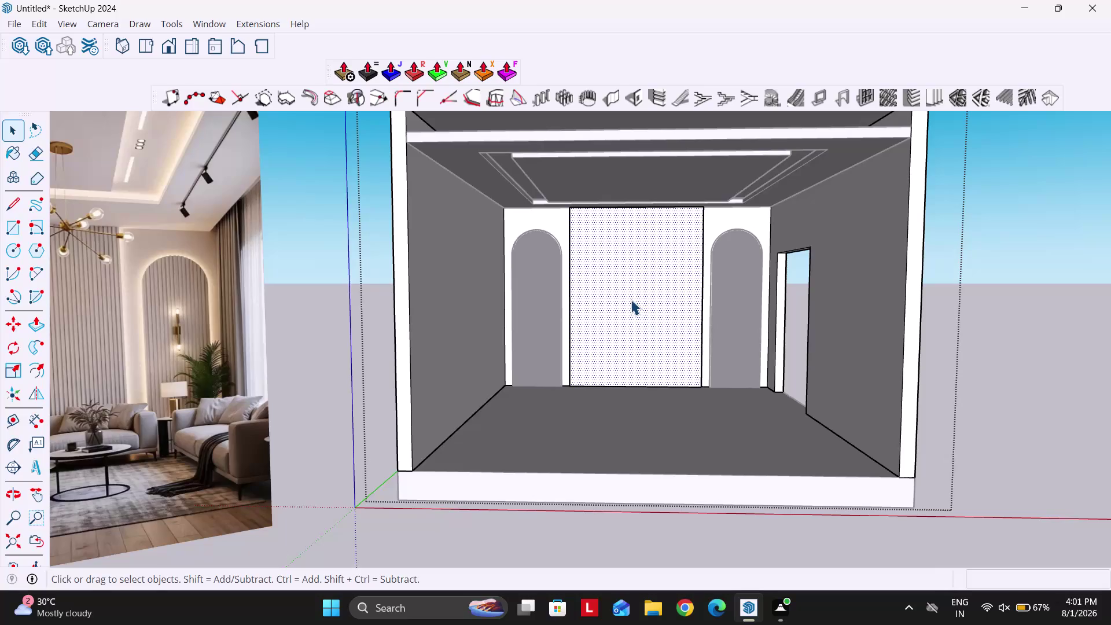
Generate 1001bit vertical louvres 0.5" deep and 0.5" thick on the back wall face.
click(928, 104)
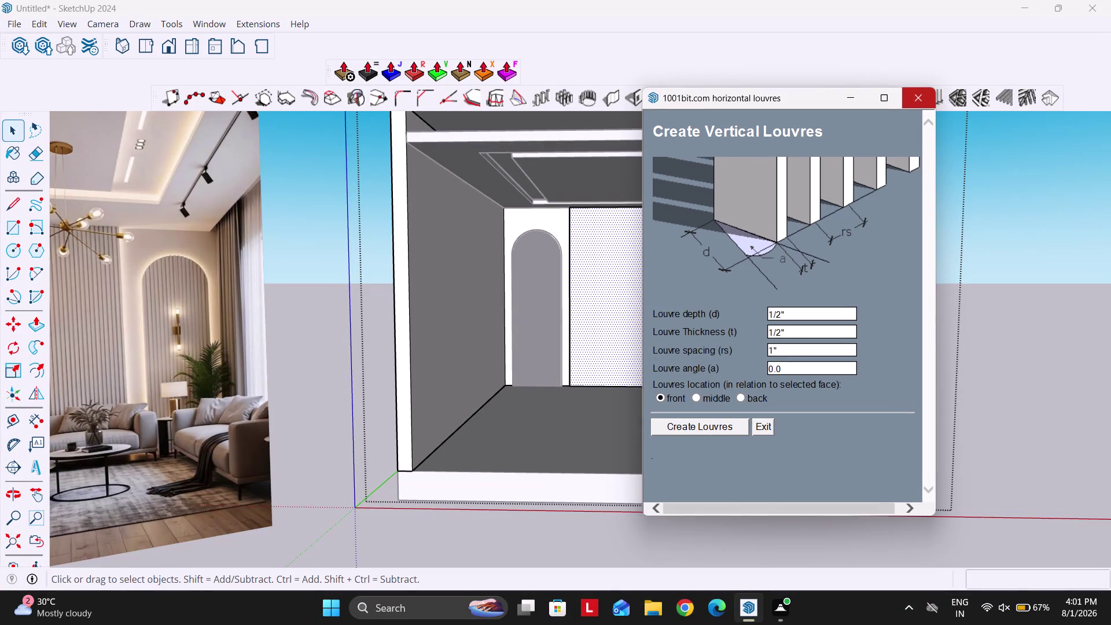
click(802, 314)
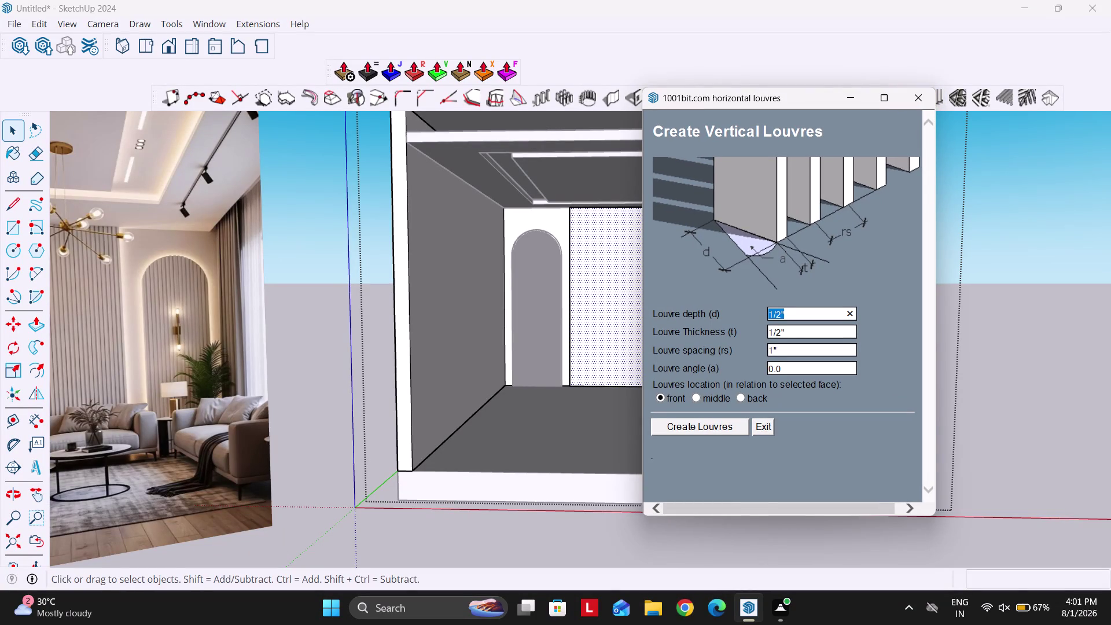
text(0)
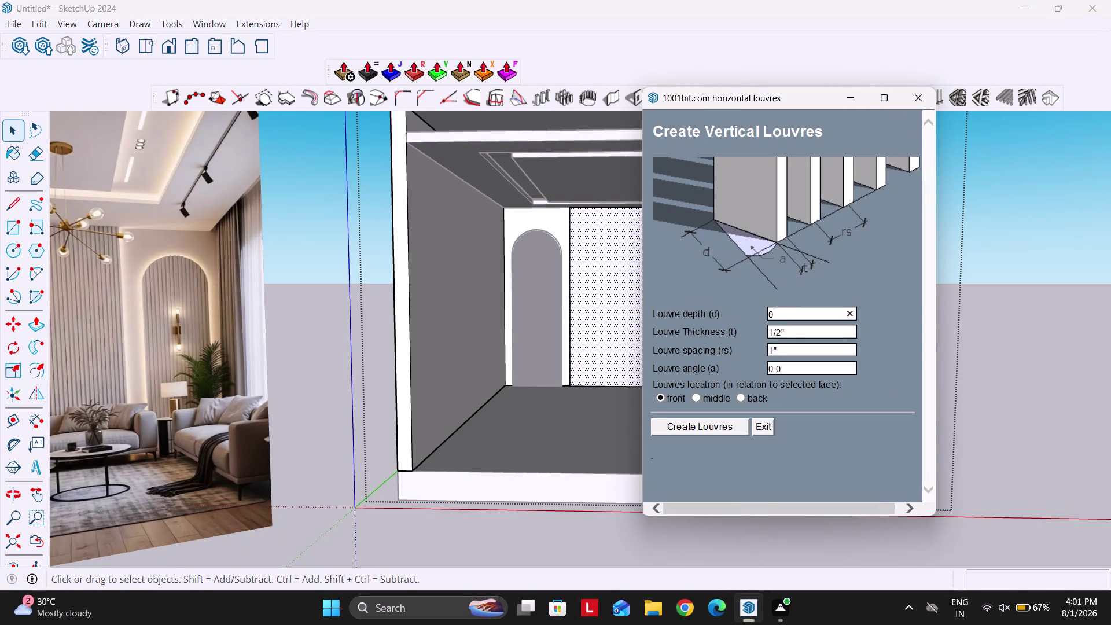
text(.5")
click(800, 324)
click(804, 331)
text(0.5")
key(Return)
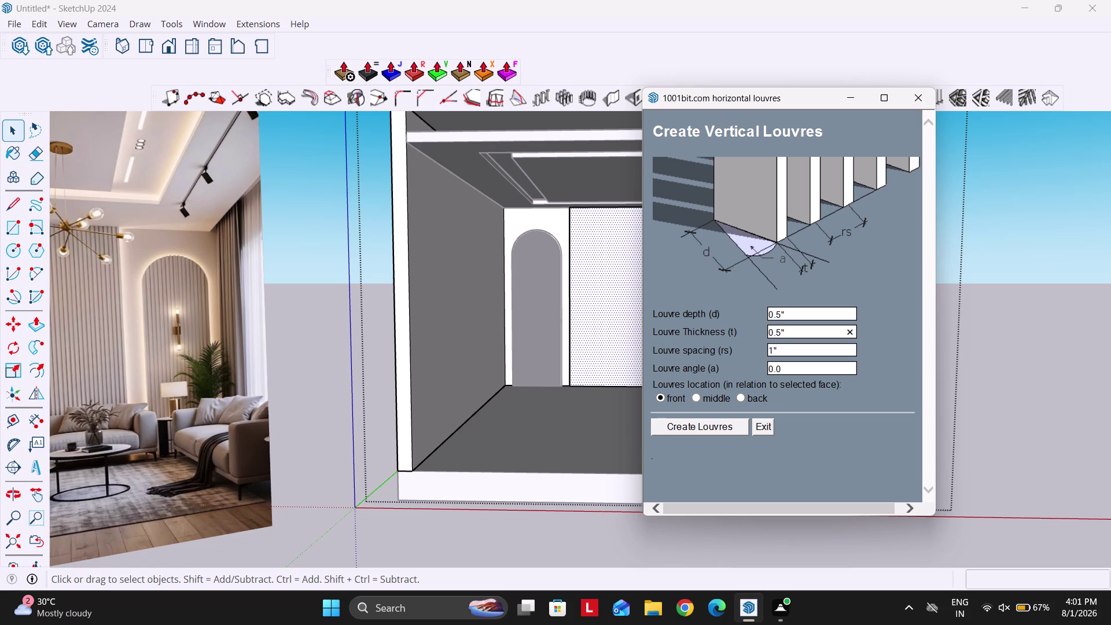
click(803, 348)
drag(653, 354, 789, 354)
click(792, 355)
click(710, 427)
scroll(up, 3)
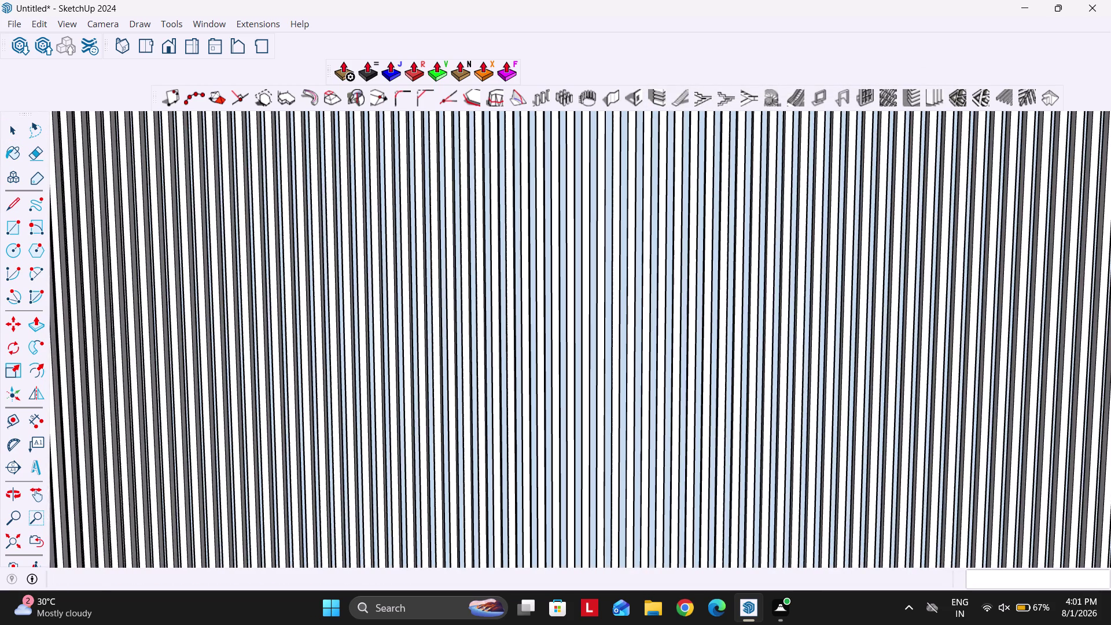
Undo the last change and select the neighbouring wall face.
key(ctrl+z)
click(552, 402)
scroll(down, 3)
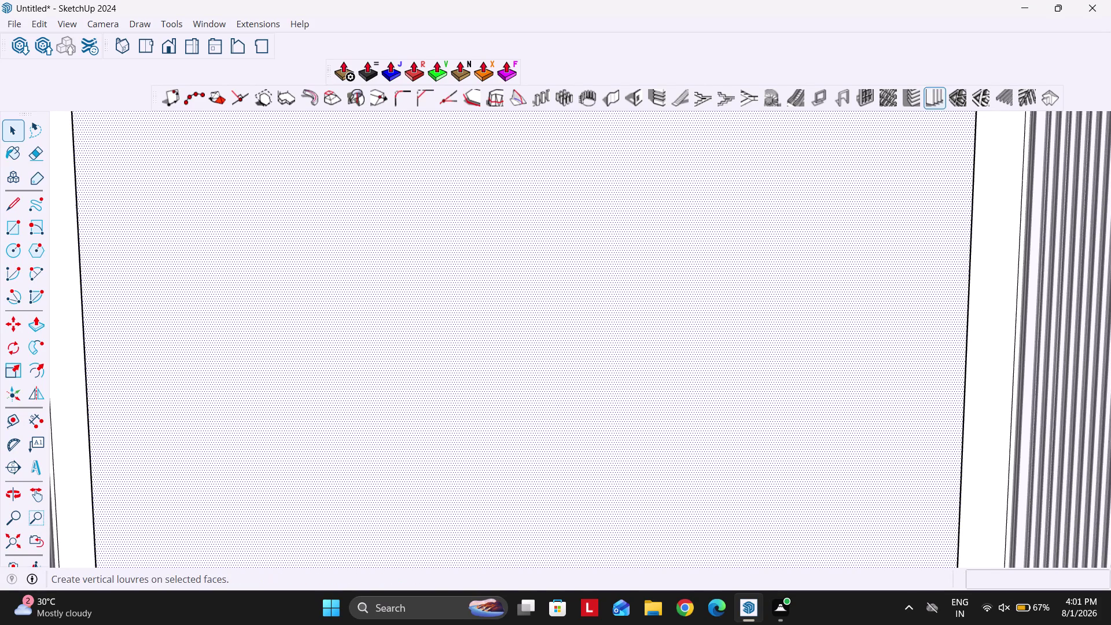
Create vertical louvres 0.5" deep and 1" thick on that face.
click(941, 101)
click(803, 315)
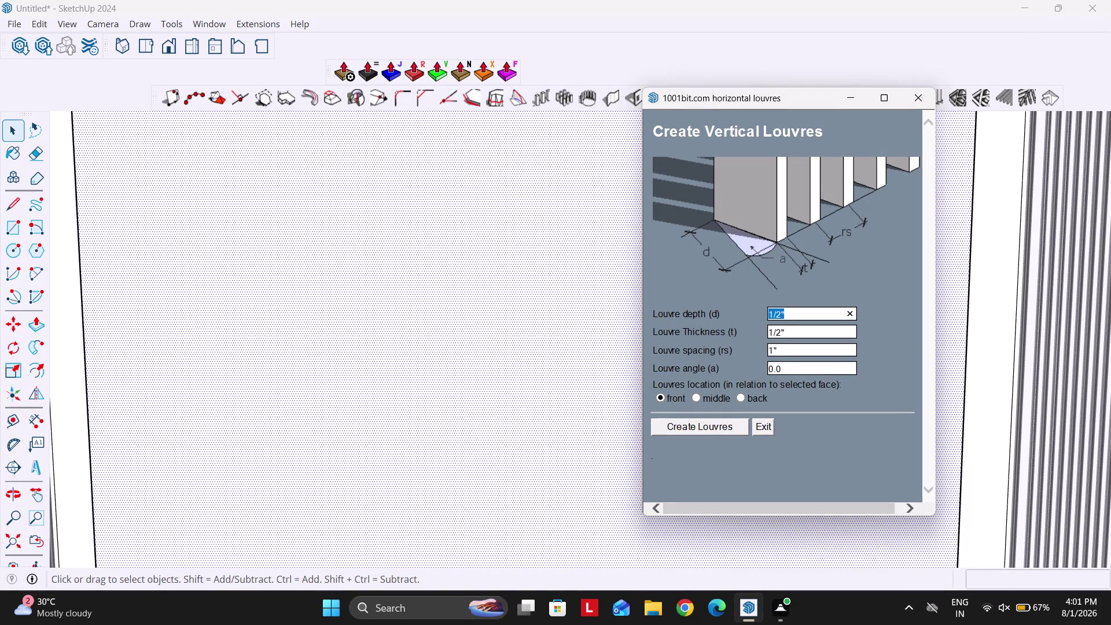
text(1")
click(799, 334)
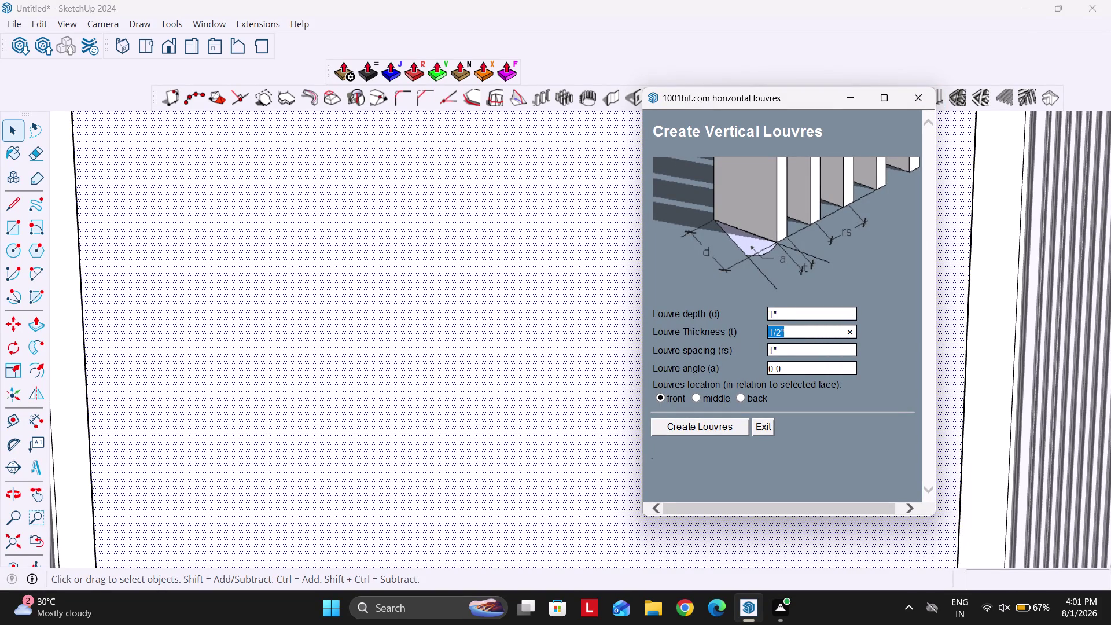
text(0.5")
click(791, 317)
text(0)
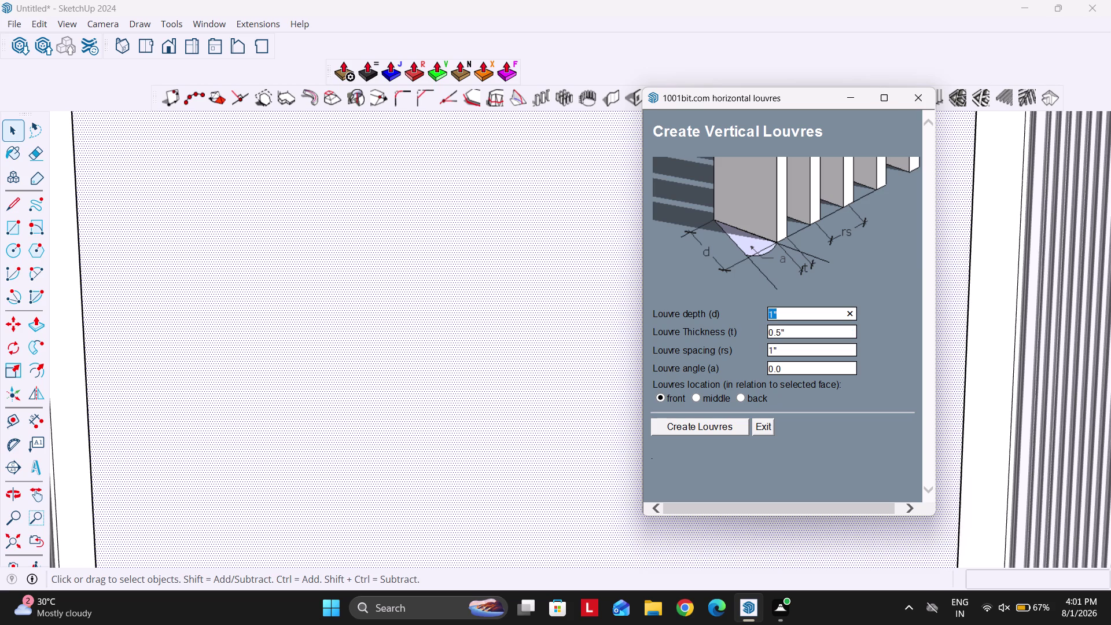
text(.)
text(5")
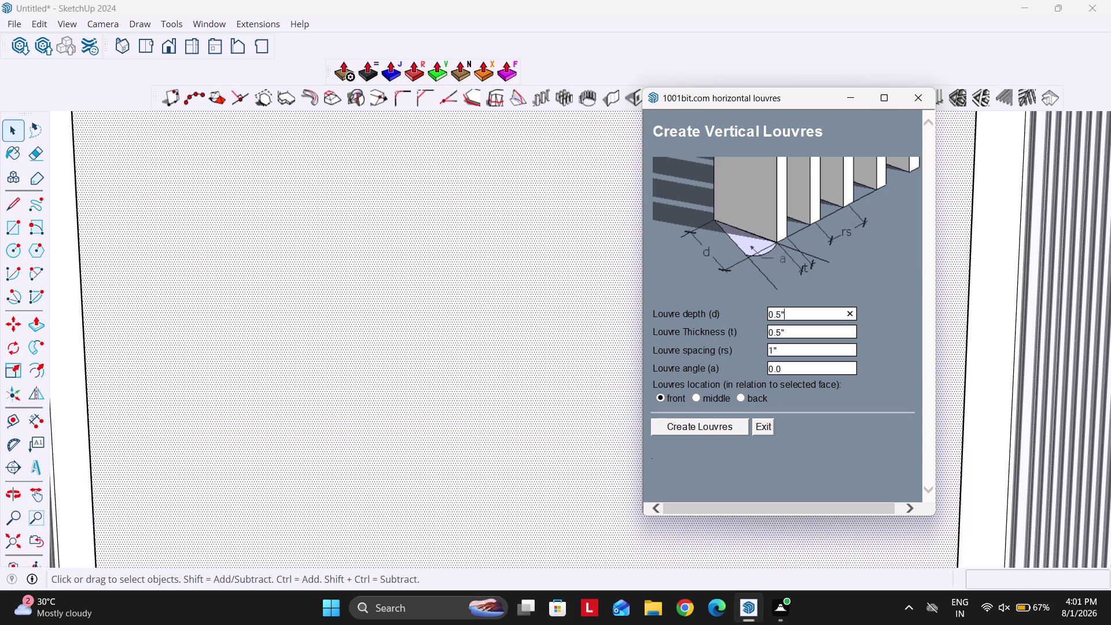
click(797, 326)
text(1")
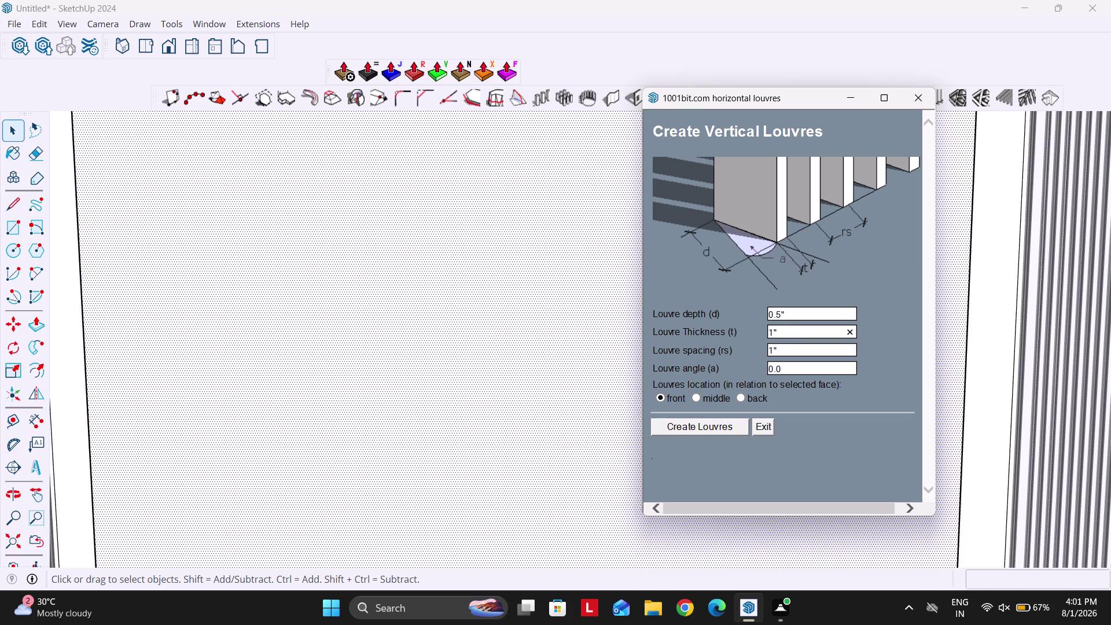
click(796, 348)
text(1.5")
click(695, 429)
scroll(down, 3)
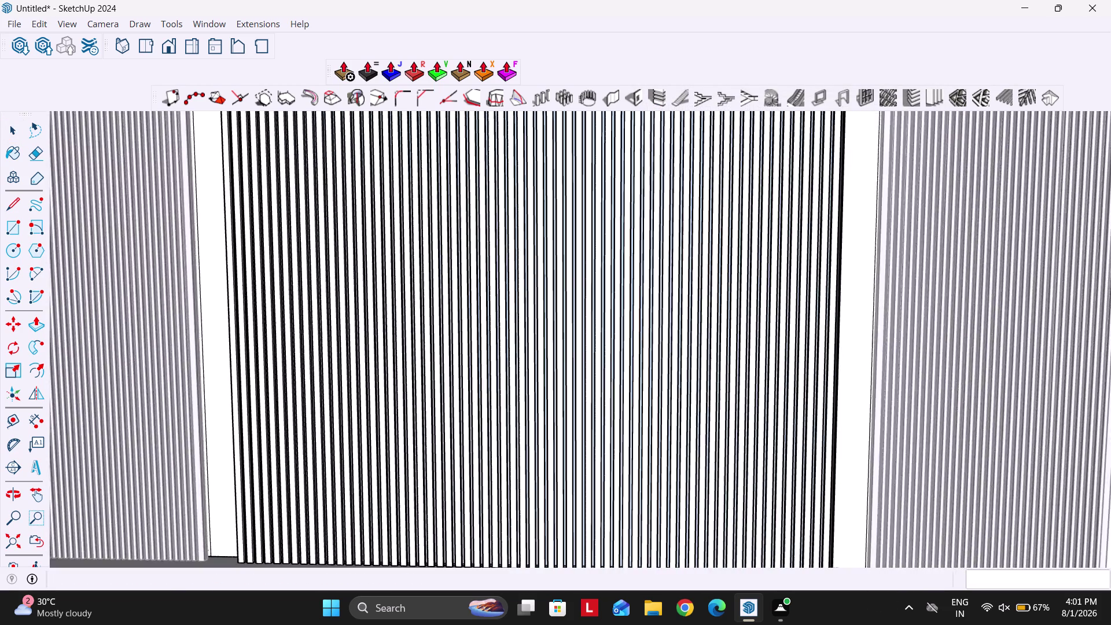
scroll(down, 3)
scroll(up, 3)
click(482, 464)
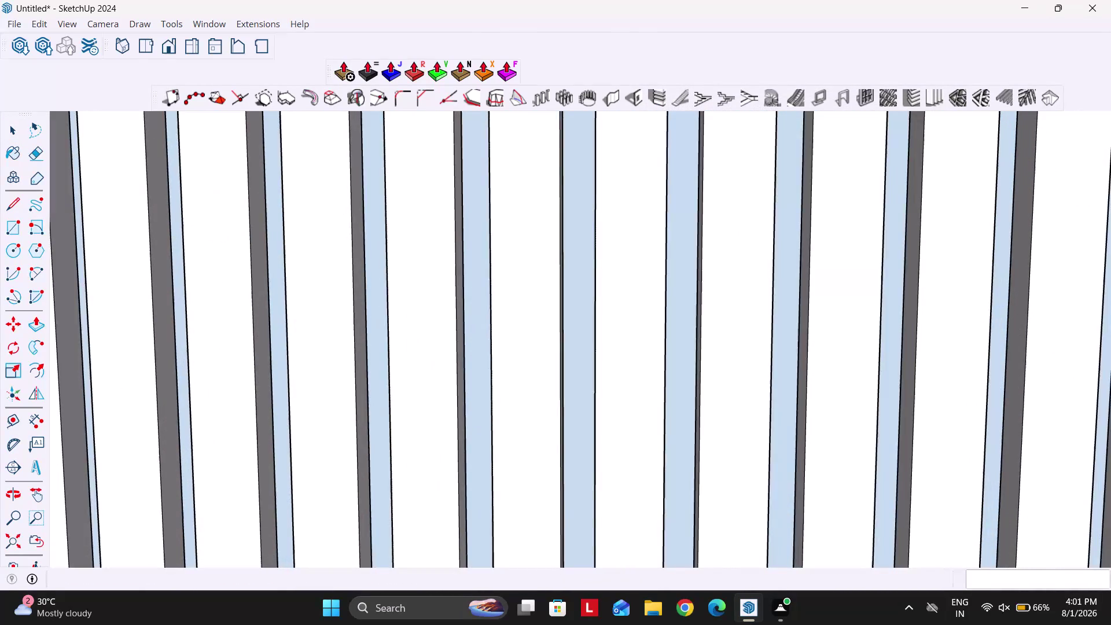
right_click(482, 464)
click(530, 160)
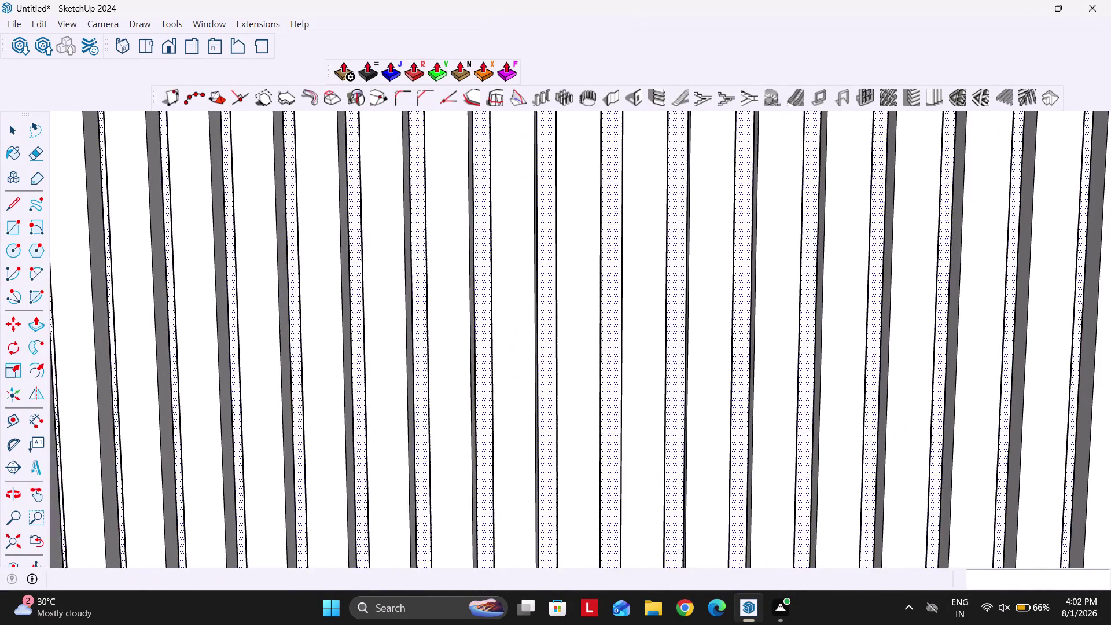
key(Escape)
key(Escape)
scroll(down, 3)
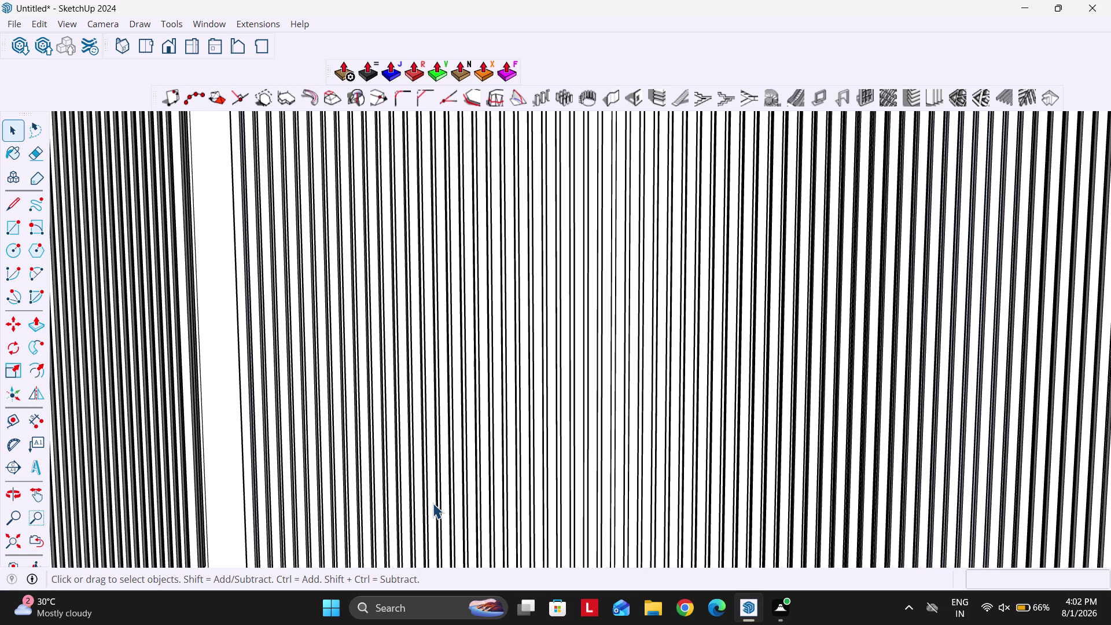
scroll(down, 3)
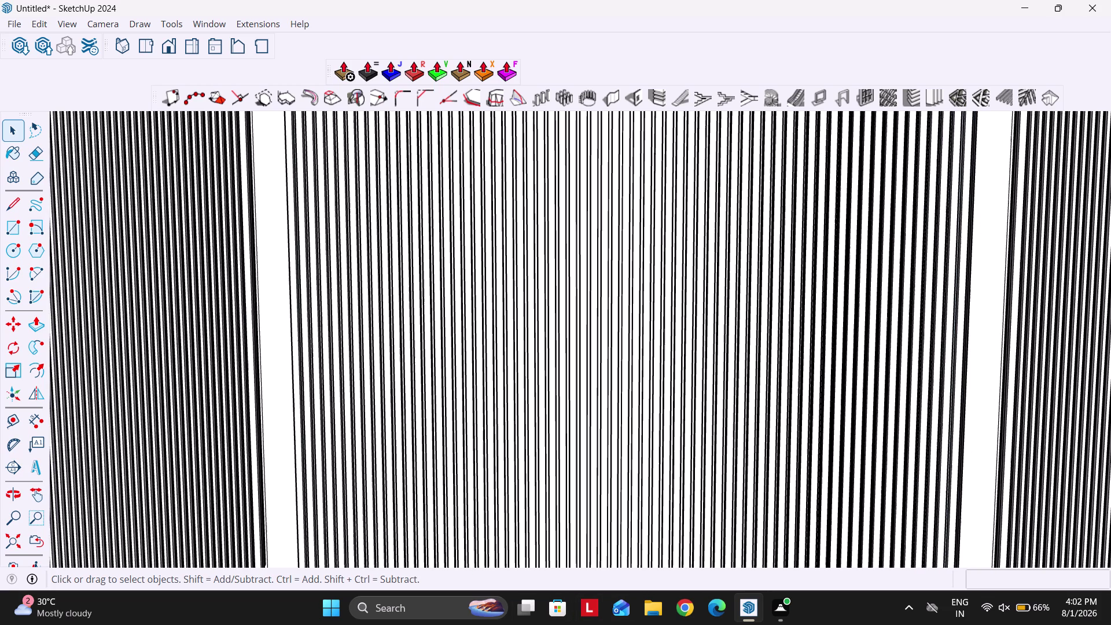
scroll(down, 3)
scroll(down, 3)
scroll(up, 3)
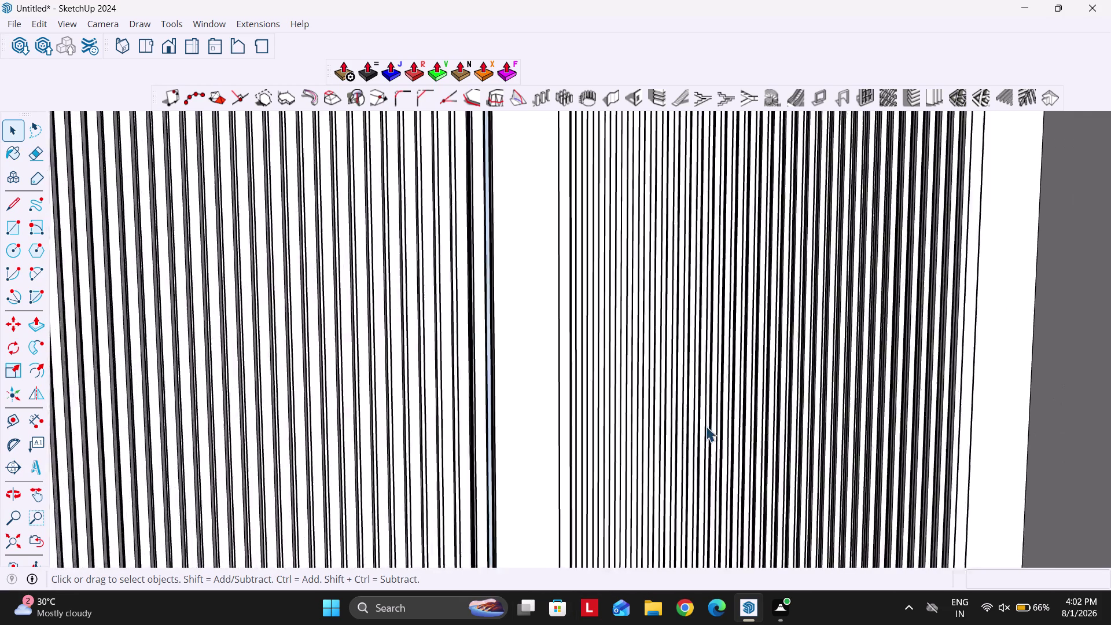
scroll(up, 3)
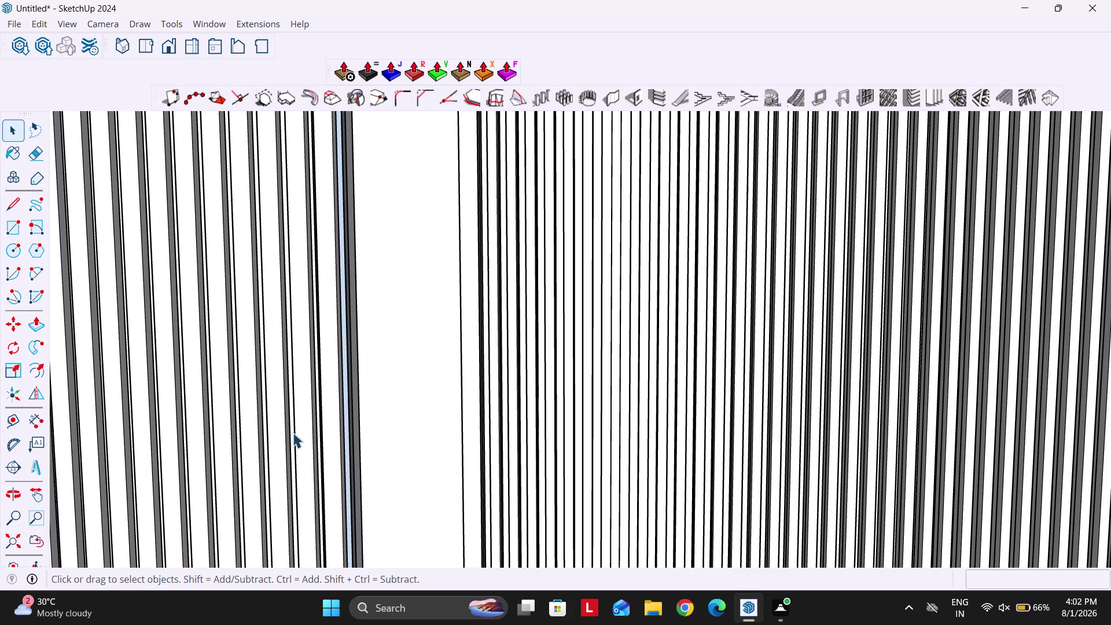
middle_drag(290, 415, 219, 430)
scroll(up, 3)
click(354, 375)
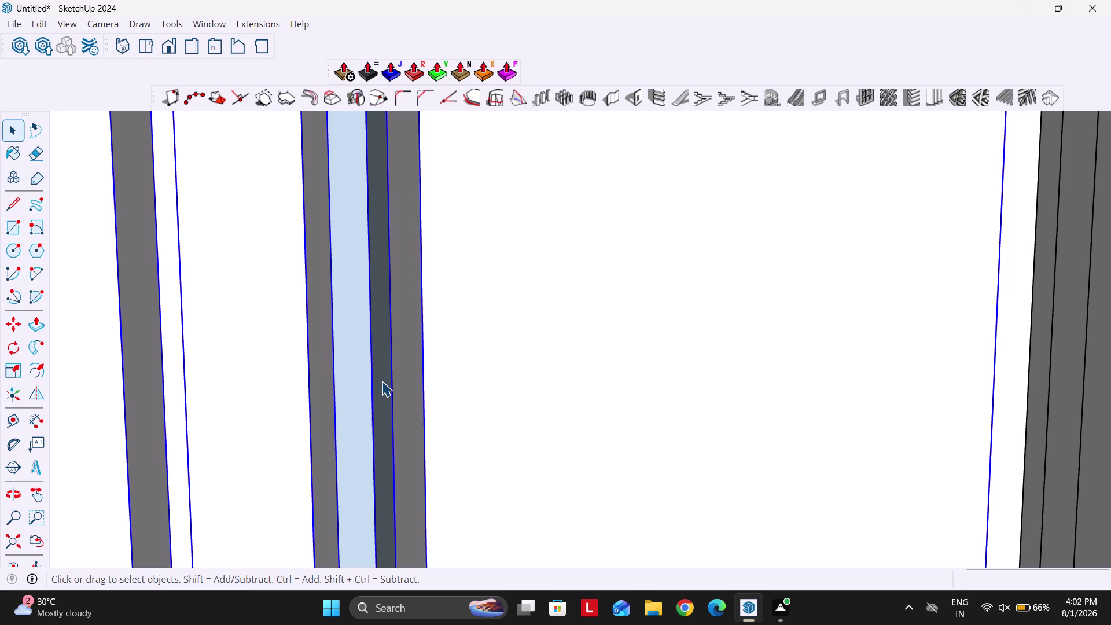
scroll(down, 3)
middle_drag(418, 349, 470, 364)
scroll(up, 3)
key(Escape)
key(Escape)
middle_drag(433, 348, 346, 375)
scroll(down, 3)
key(Escape)
key(space)
double_click(407, 345)
scroll(up, 3)
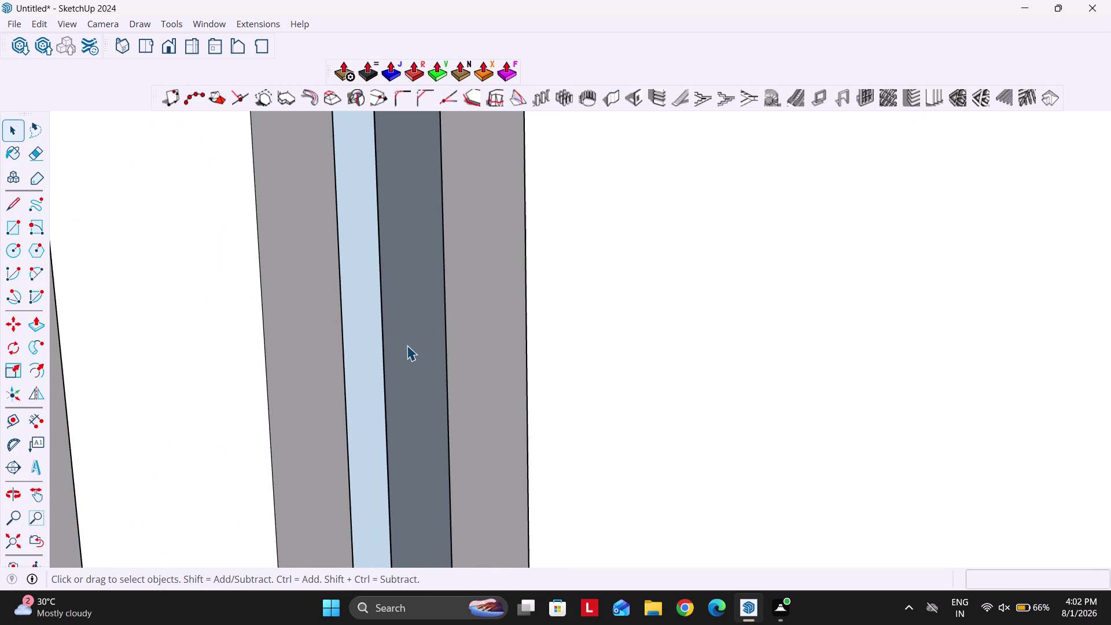
click(407, 345)
middle_drag(354, 349, 418, 342)
key(Escape)
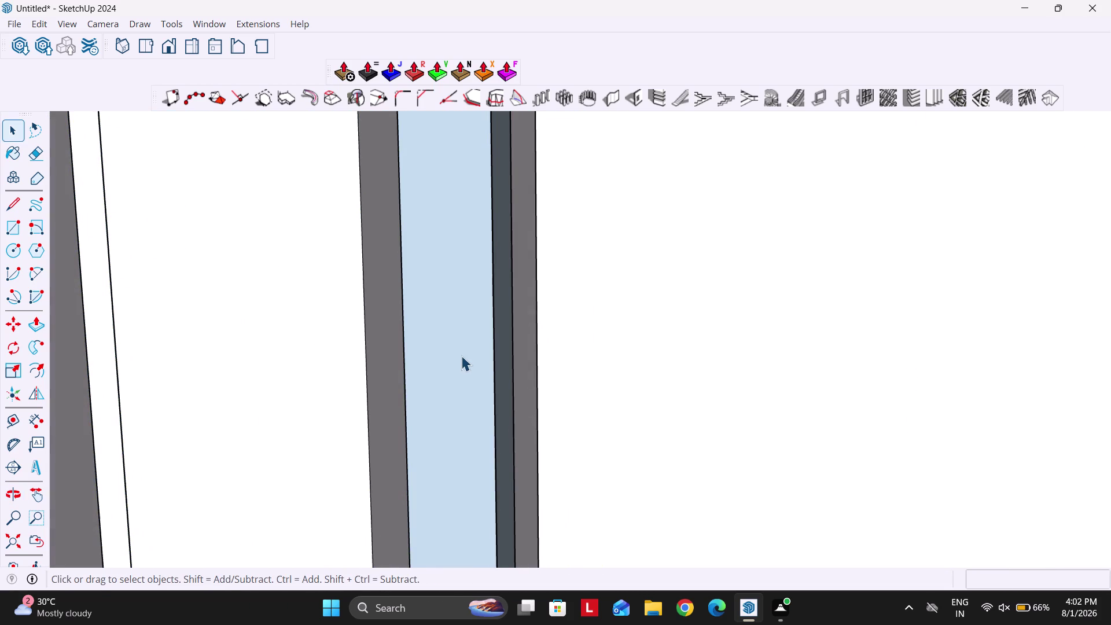
double_click(461, 356)
click(449, 356)
scroll(up, 3)
middle_drag(449, 353, 543, 358)
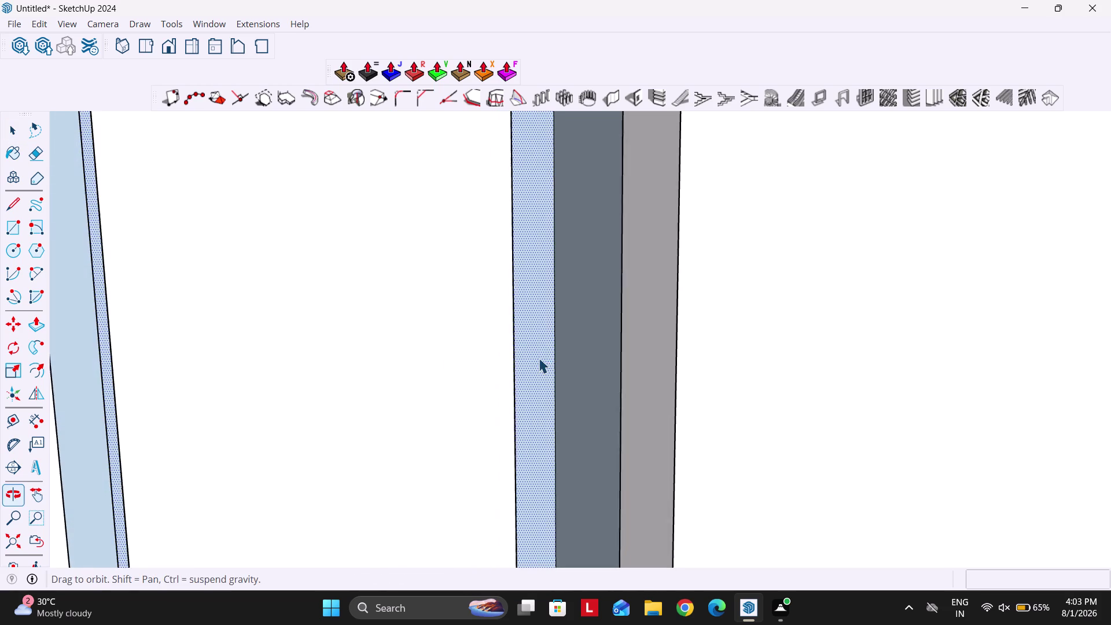
click(579, 358)
right_click(561, 350)
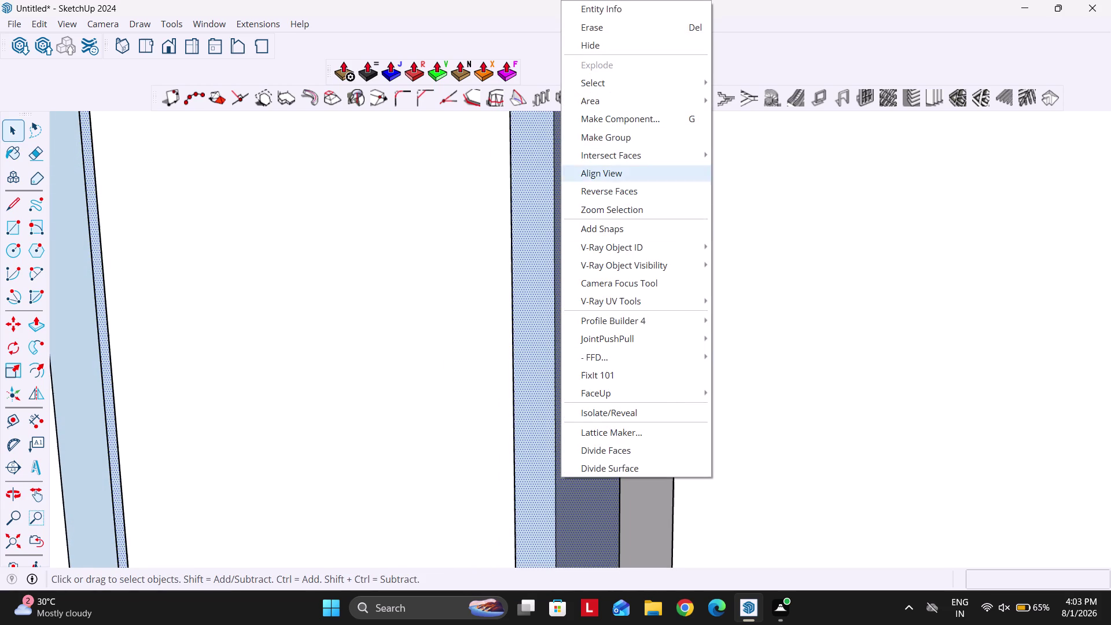
click(620, 185)
key(Escape)
scroll(down, 3)
middle_drag(586, 262, 472, 271)
key(Escape)
middle_drag(304, 307, 443, 309)
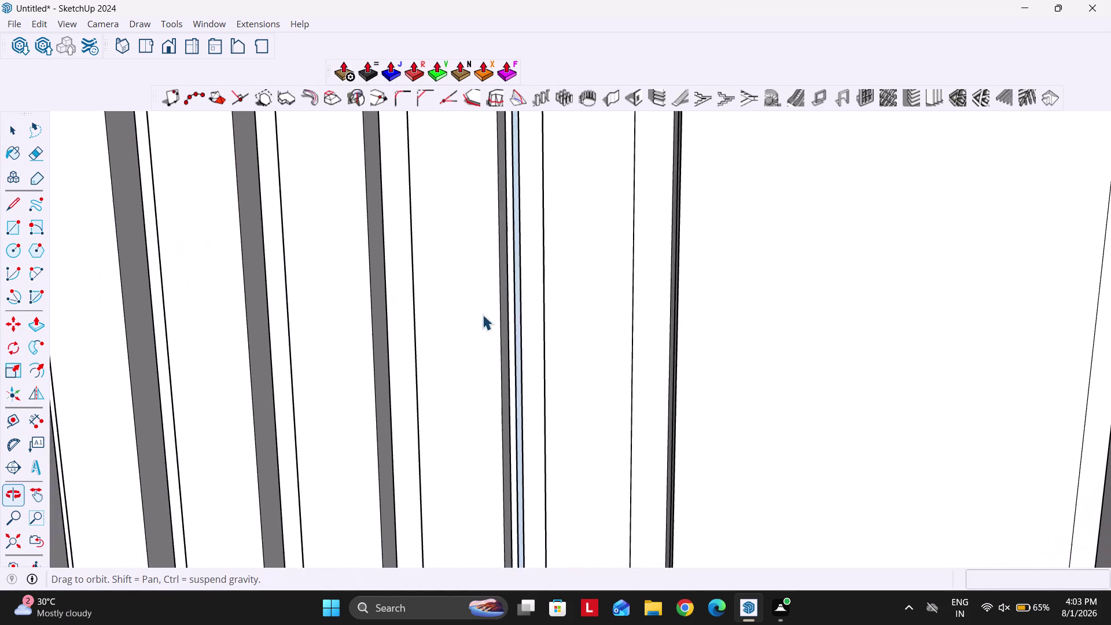
scroll(up, 3)
middle_drag(466, 321, 499, 323)
scroll(up, 3)
middle_drag(512, 337, 436, 332)
scroll(up, 3)
double_click(538, 348)
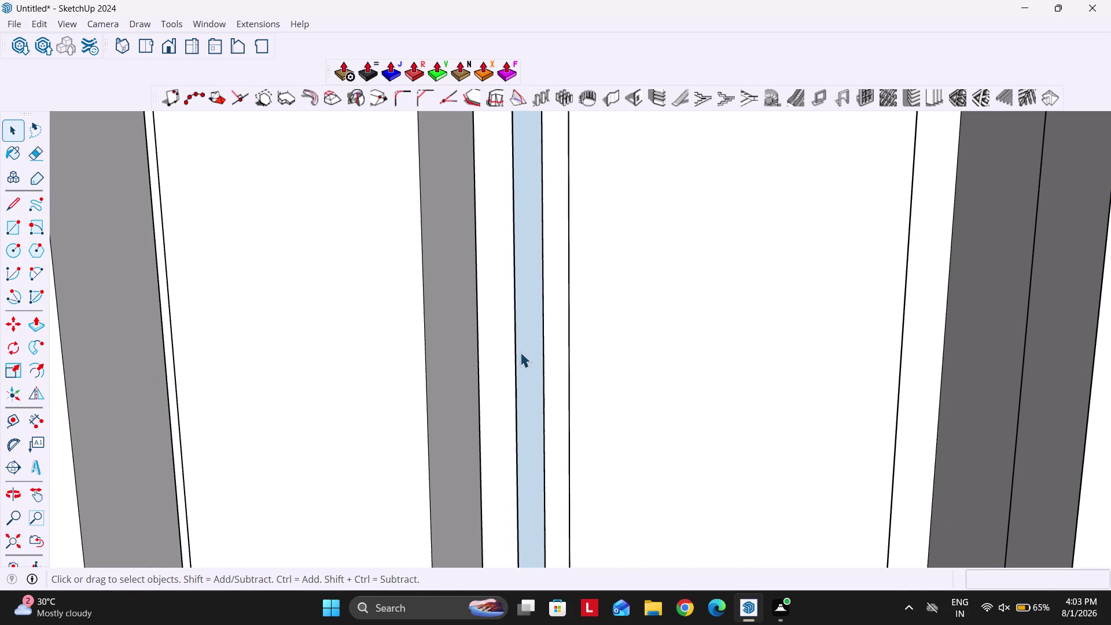
click(520, 352)
right_click(520, 352)
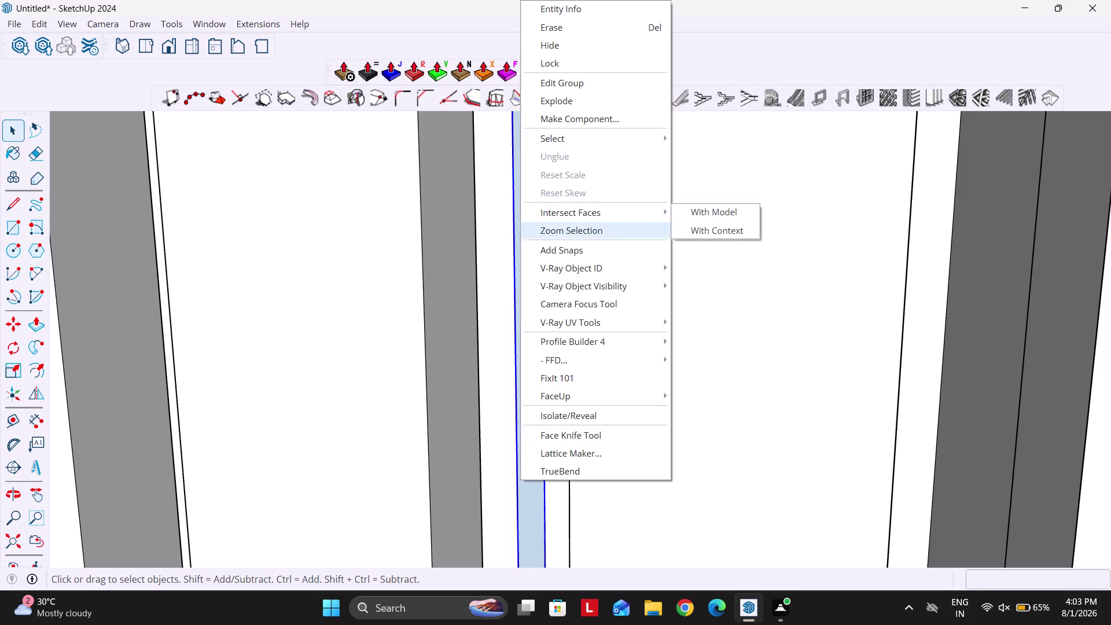
key(Escape)
click(502, 289)
double_click(524, 301)
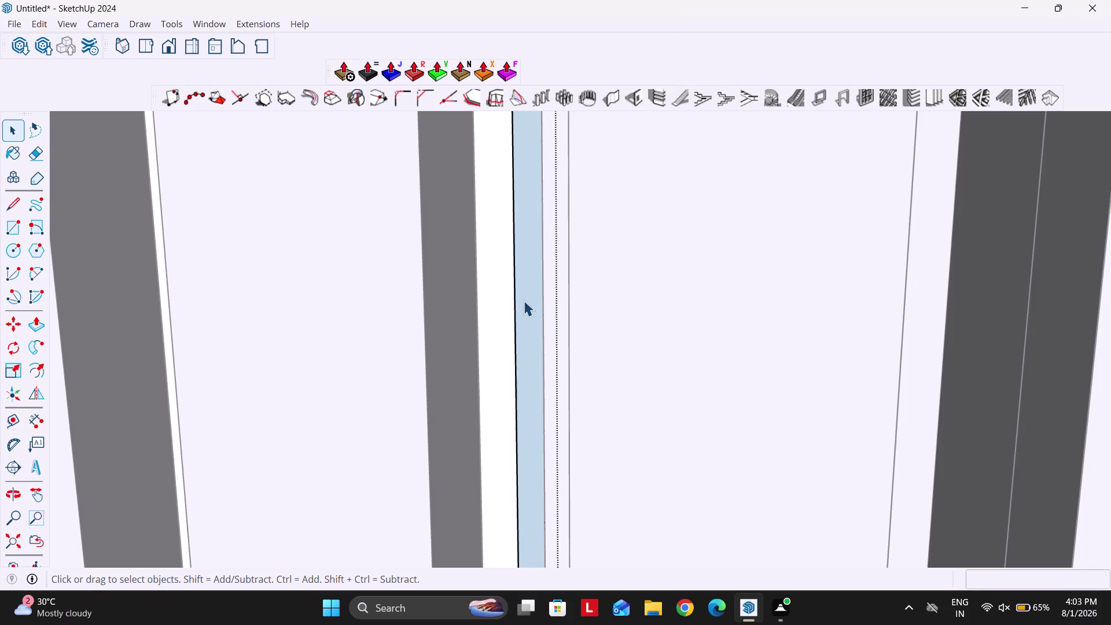
click(524, 300)
right_click(524, 300)
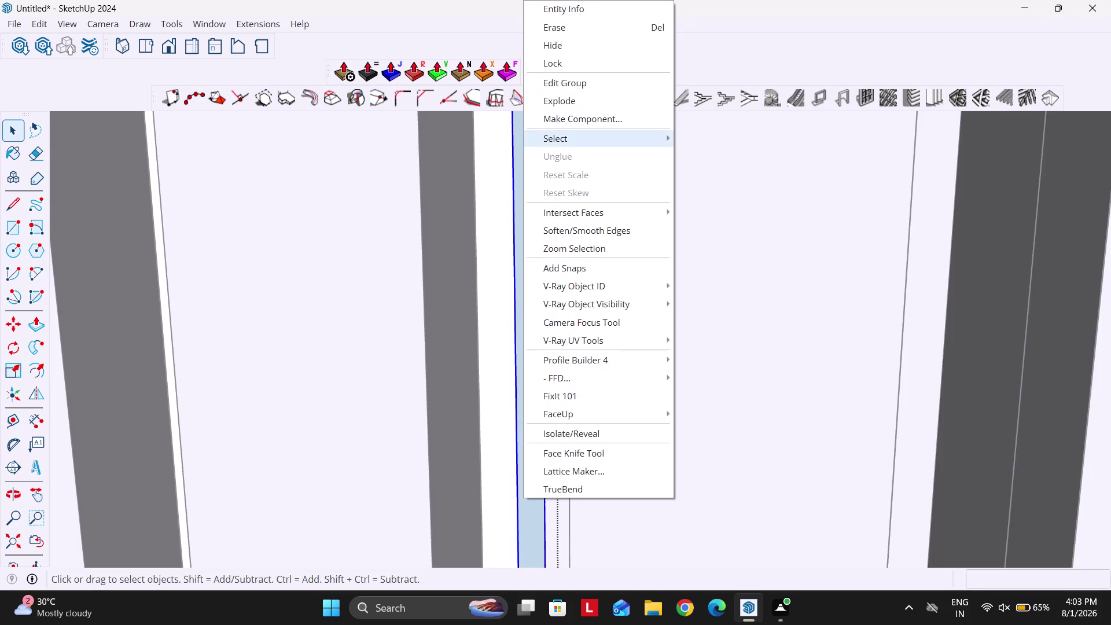
key(Escape)
double_click(525, 286)
scroll(up, 3)
click(529, 293)
right_click(529, 293)
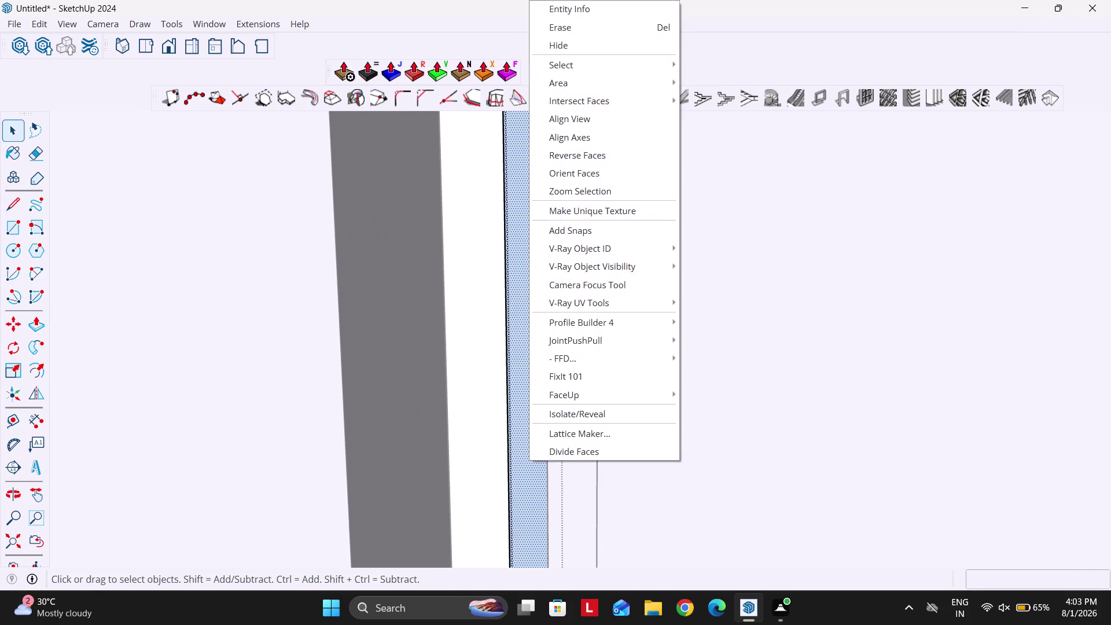
click(583, 157)
key(Escape)
scroll(down, 3)
key(Escape)
key(Escape)
key(Escape)
key(Escape)
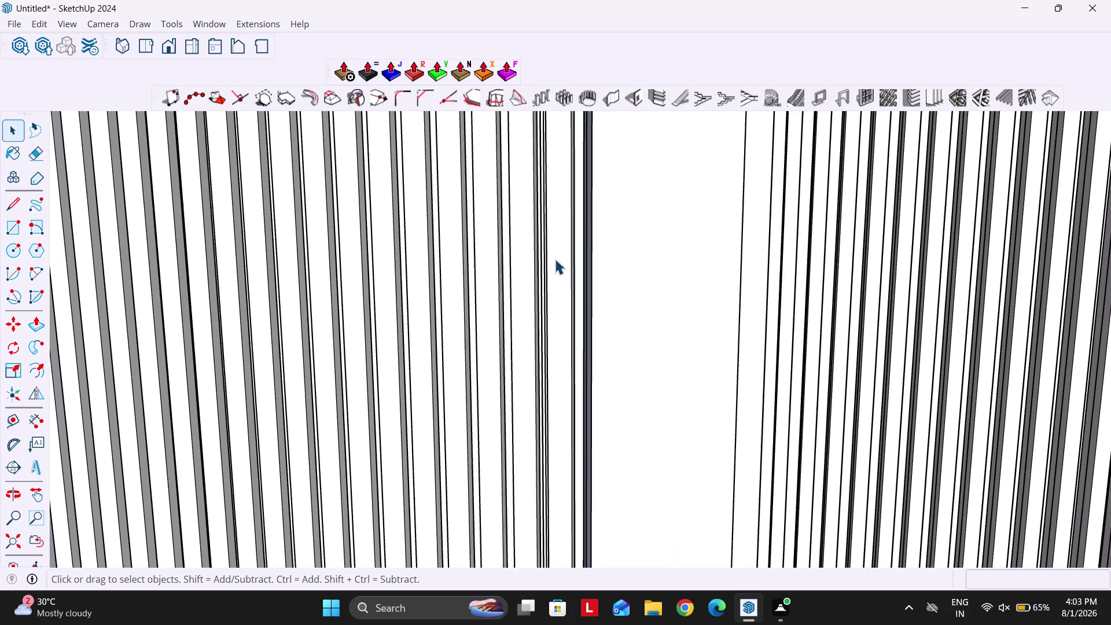
scroll(down, 3)
key(Escape)
key(Escape)
middle_drag(492, 286, 567, 276)
key(Escape)
middle_drag(409, 311, 759, 309)
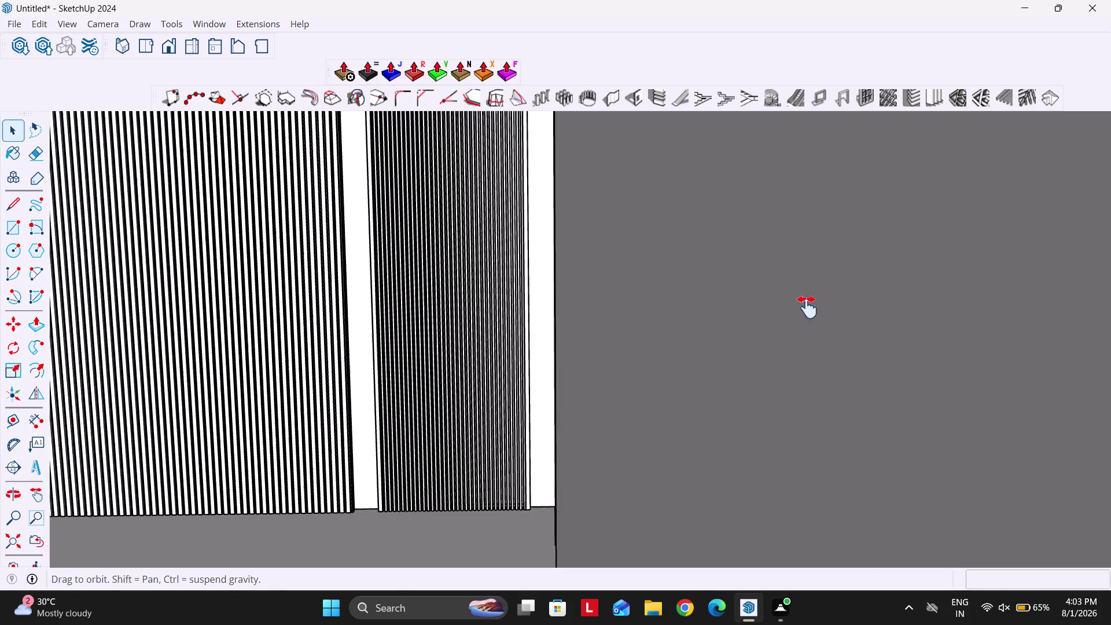
middle_drag(759, 309, 819, 305)
scroll(down, 3)
middle_drag(447, 361, 580, 363)
scroll(down, 3)
middle_drag(413, 366, 482, 370)
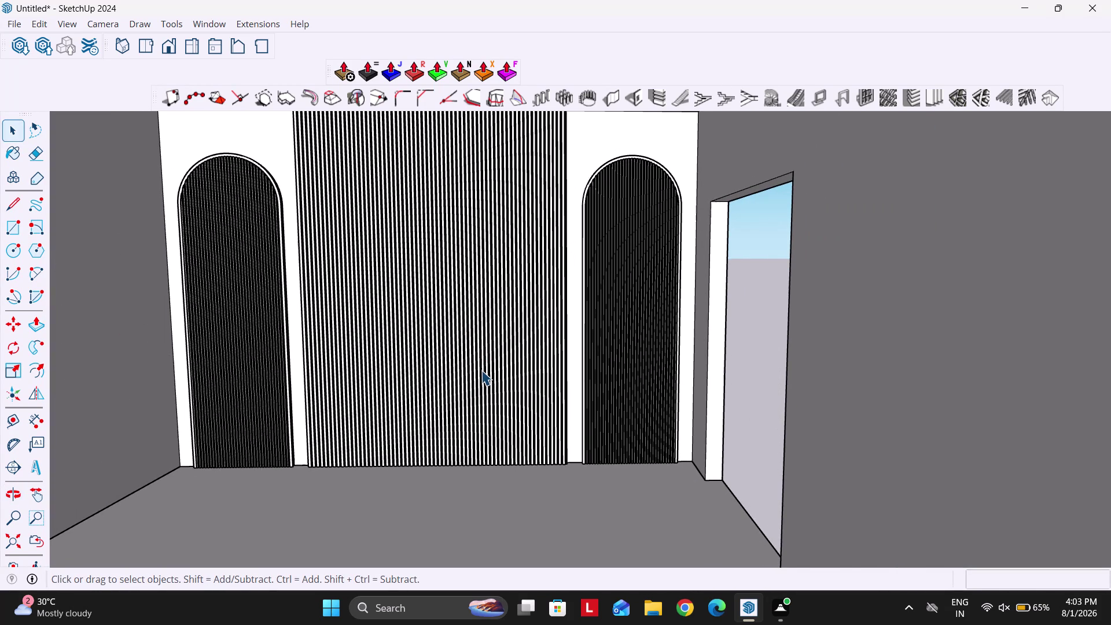
scroll(up, 3)
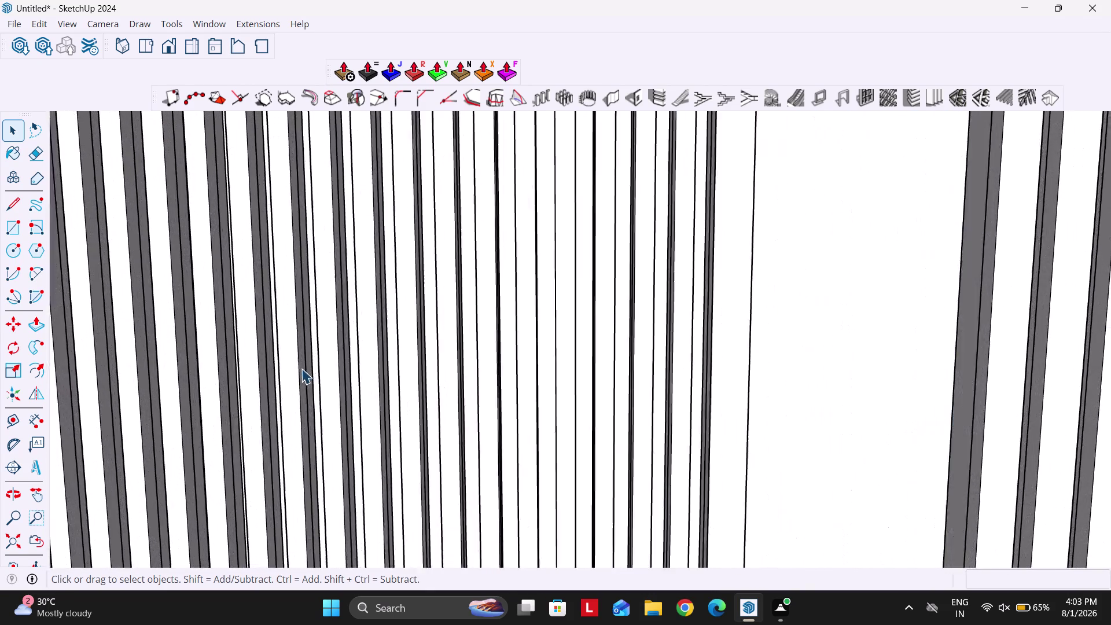
scroll(up, 3)
middle_drag(344, 359, 52, 401)
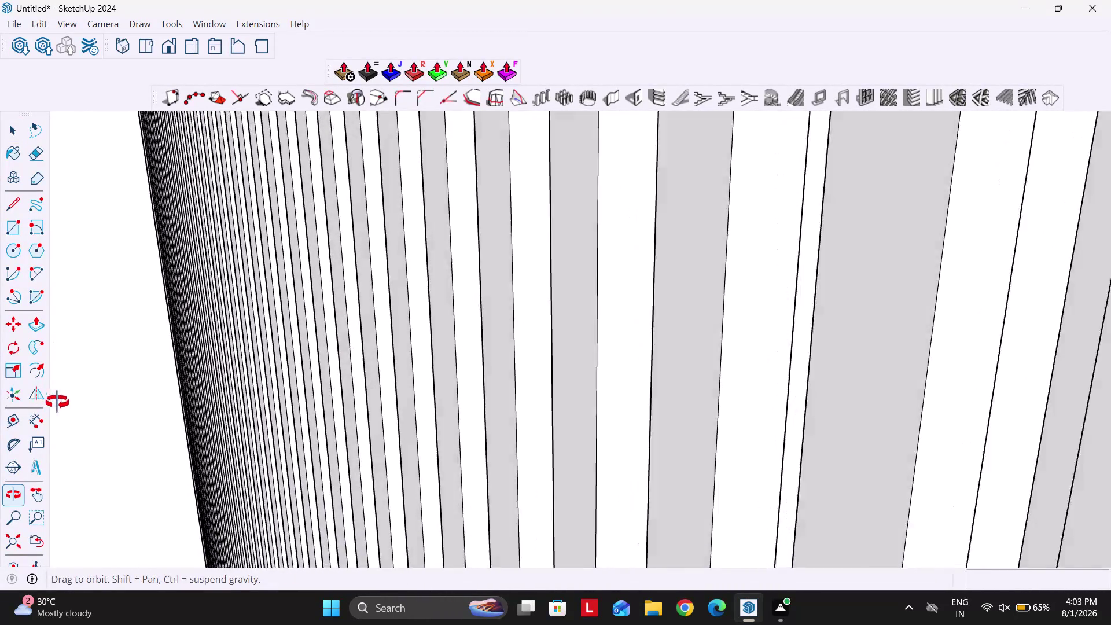
middle_drag(52, 402, 147, 389)
scroll(down, 3)
middle_drag(591, 361, 534, 379)
scroll(up, 3)
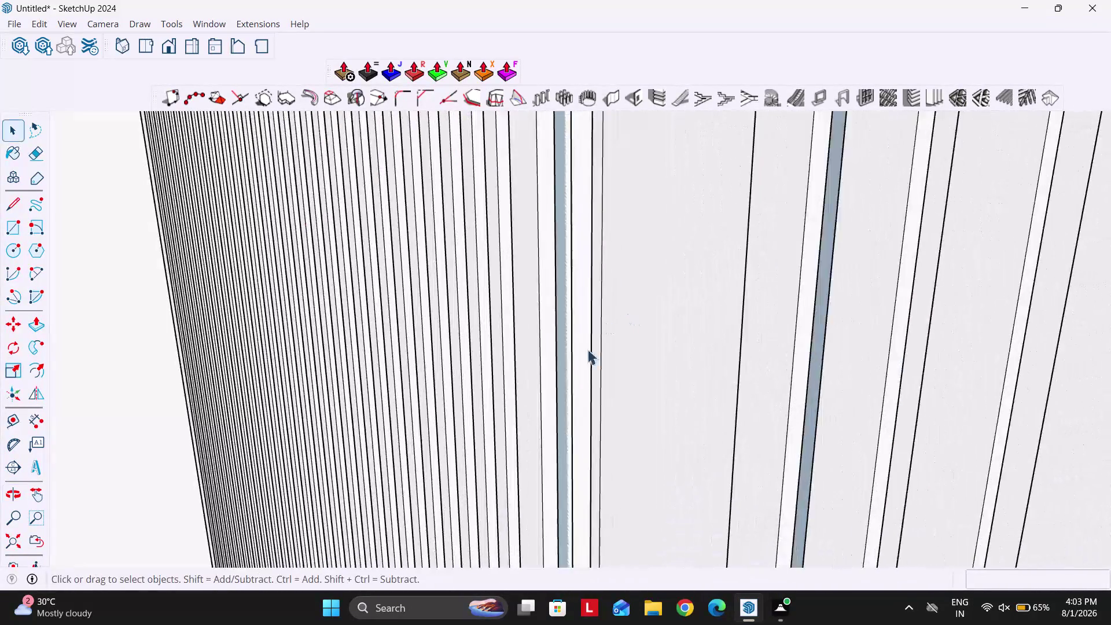
scroll(up, 3)
middle_drag(559, 361, 539, 368)
click(551, 353)
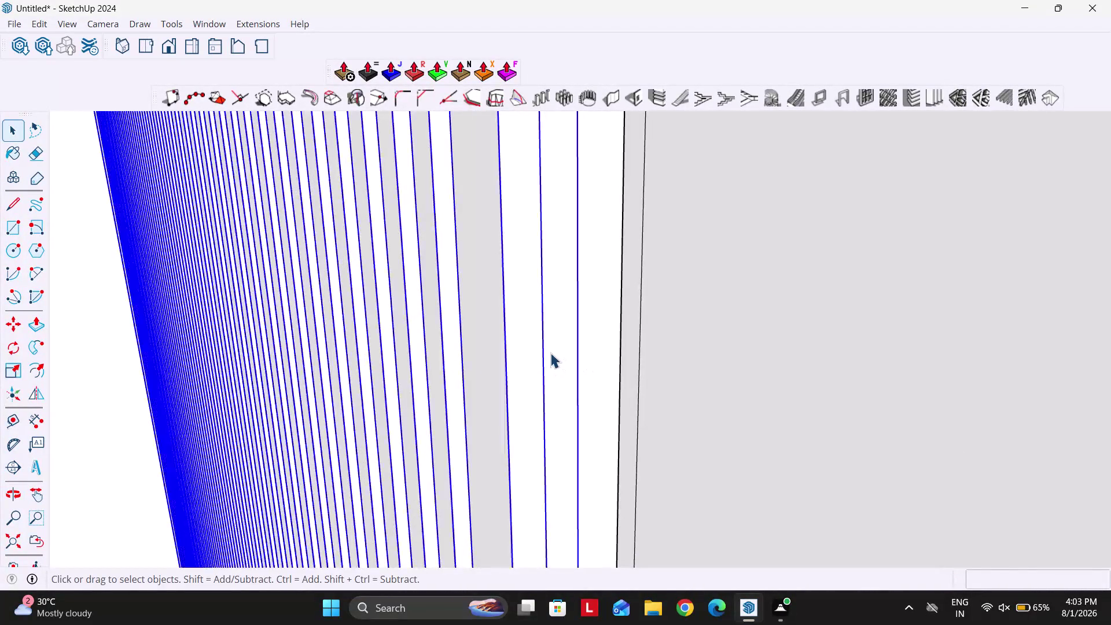
scroll(down, 3)
double_click(551, 353)
click(557, 355)
click(556, 355)
scroll(up, 3)
key(Escape)
key(Escape)
click(539, 342)
middle_drag(439, 387, 590, 348)
scroll(down, 3)
key(Escape)
key(Escape)
key(Escape)
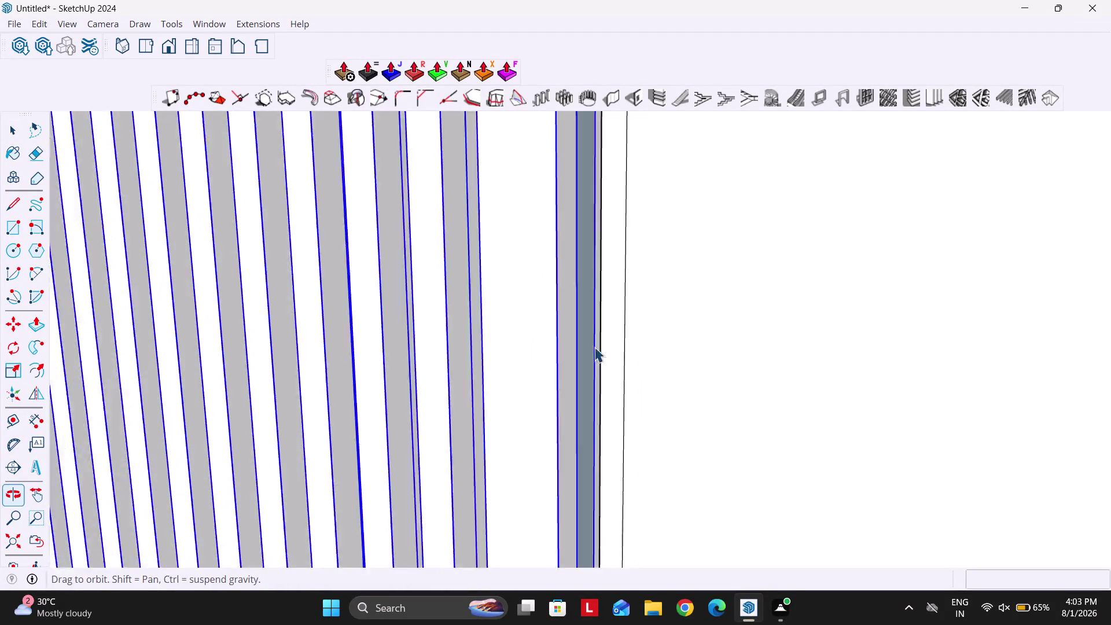
middle_drag(590, 348, 595, 347)
scroll(down, 3)
key(Escape)
middle_drag(641, 336, 688, 345)
key(Escape)
scroll(down, 3)
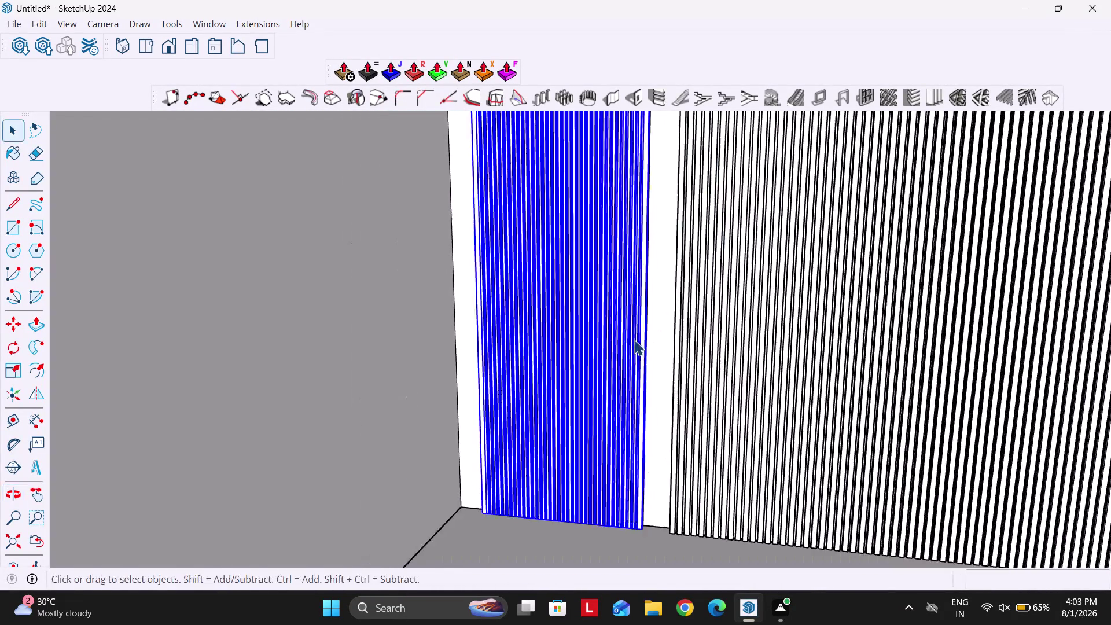
scroll(down, 3)
key(Escape)
scroll(up, 3)
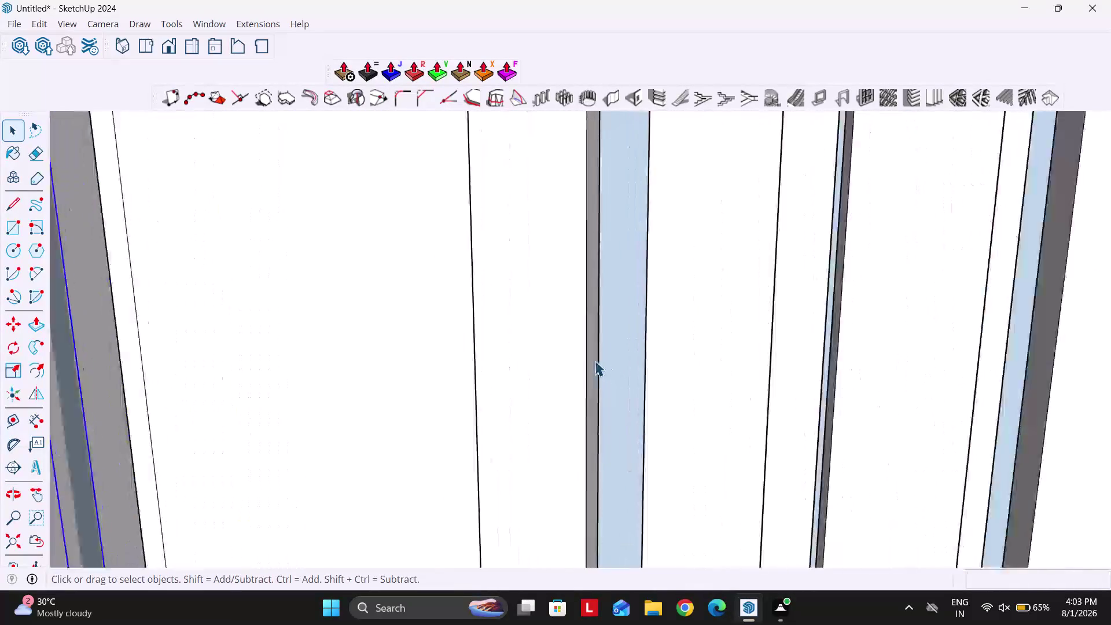
scroll(up, 3)
middle_drag(634, 321, 971, 275)
middle_drag(679, 316, 509, 421)
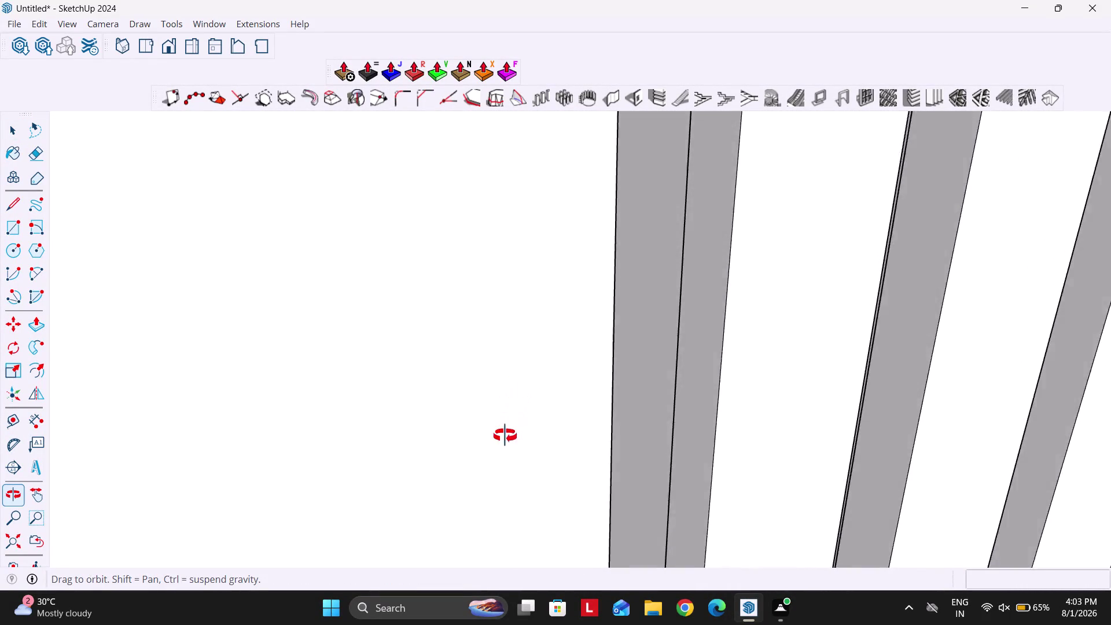
middle_drag(510, 421, 619, 351)
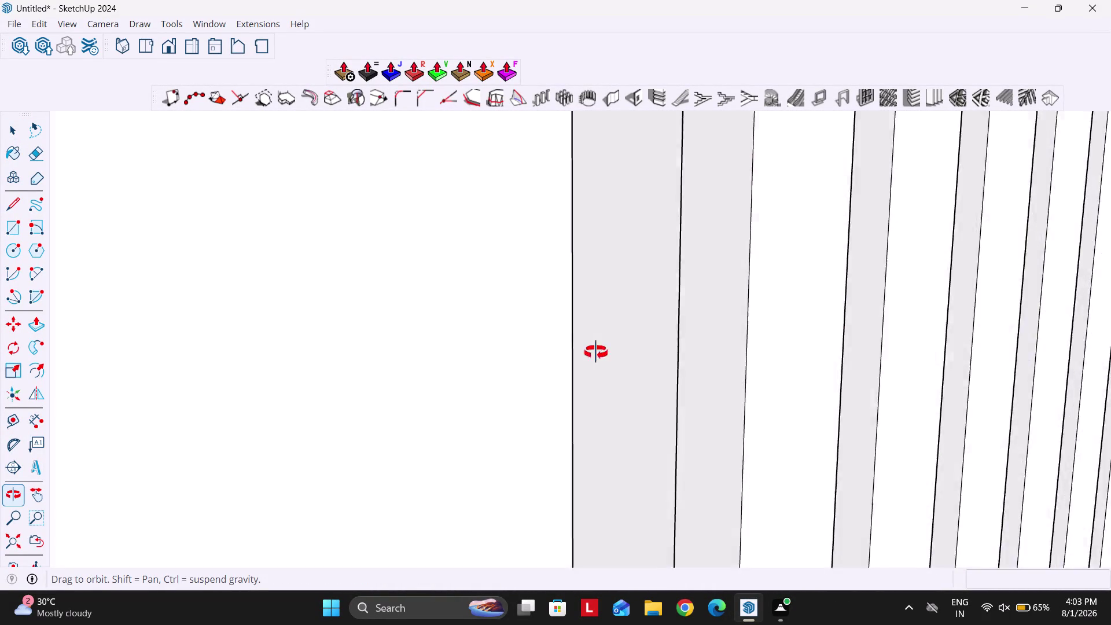
middle_drag(619, 351, 466, 359)
middle_drag(756, 367, 530, 353)
middle_drag(664, 365, 607, 359)
key(Escape)
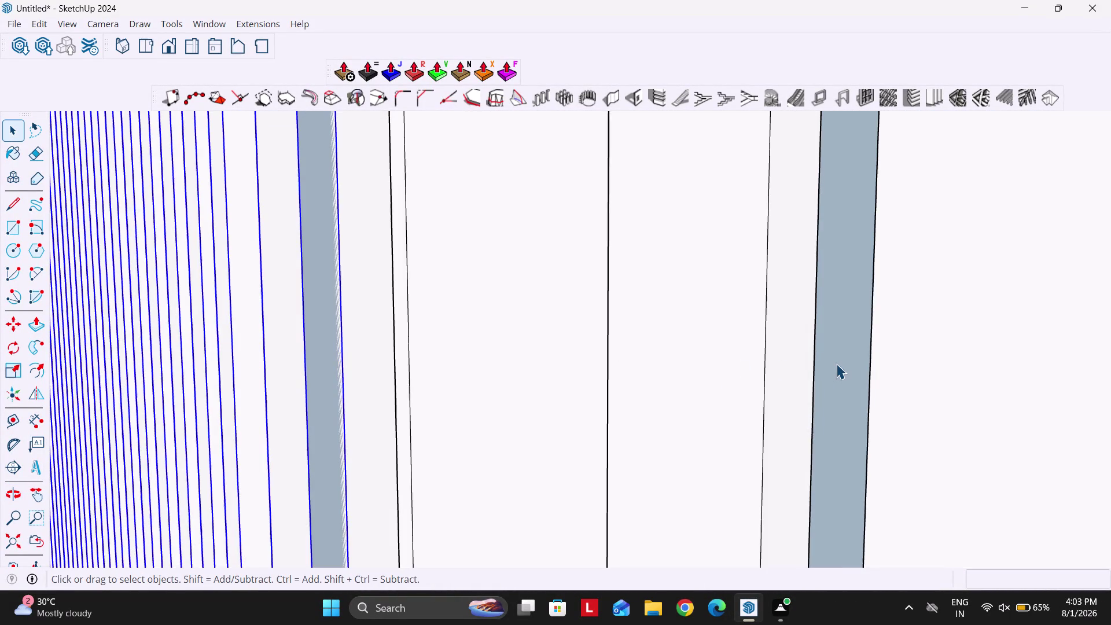
double_click(836, 363)
click(838, 364)
right_click(838, 363)
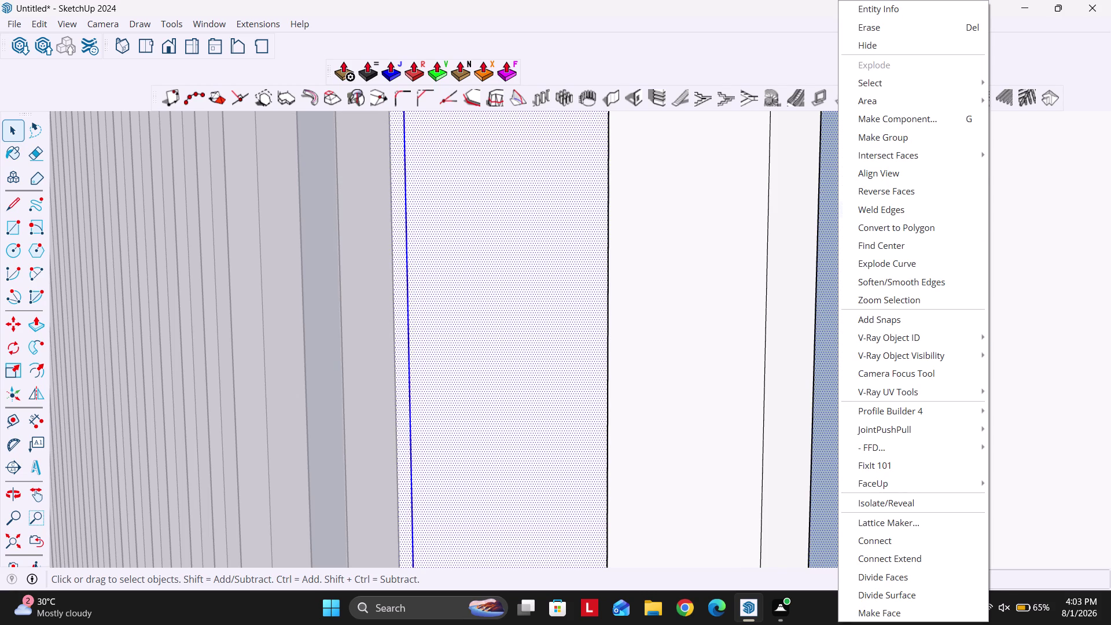
click(889, 192)
scroll(down, 3)
key(Escape)
click(585, 338)
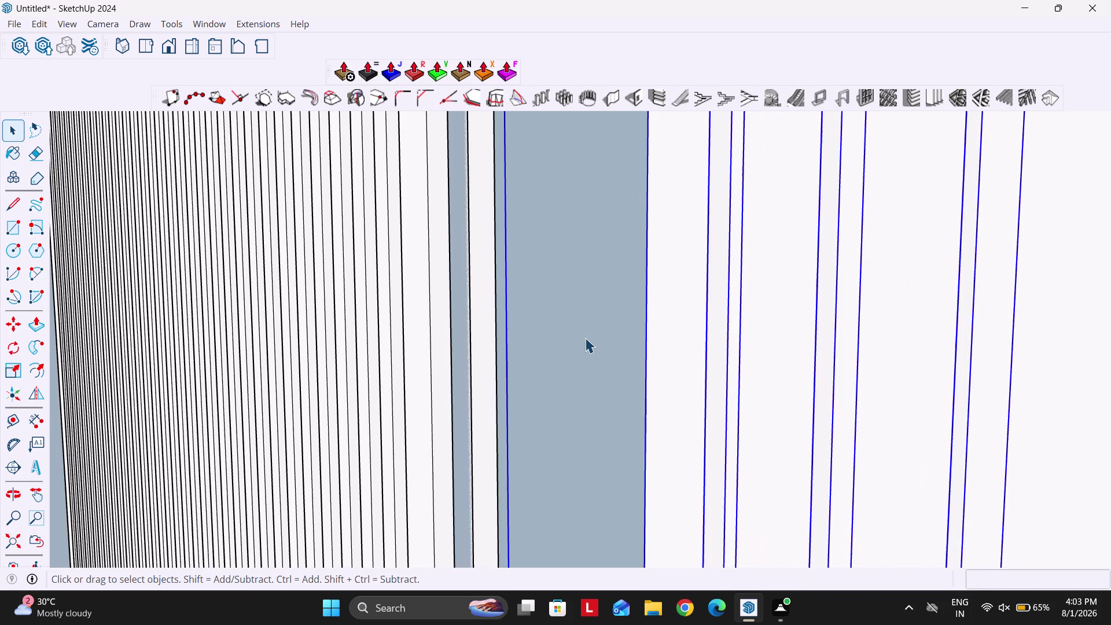
double_click(585, 337)
click(586, 361)
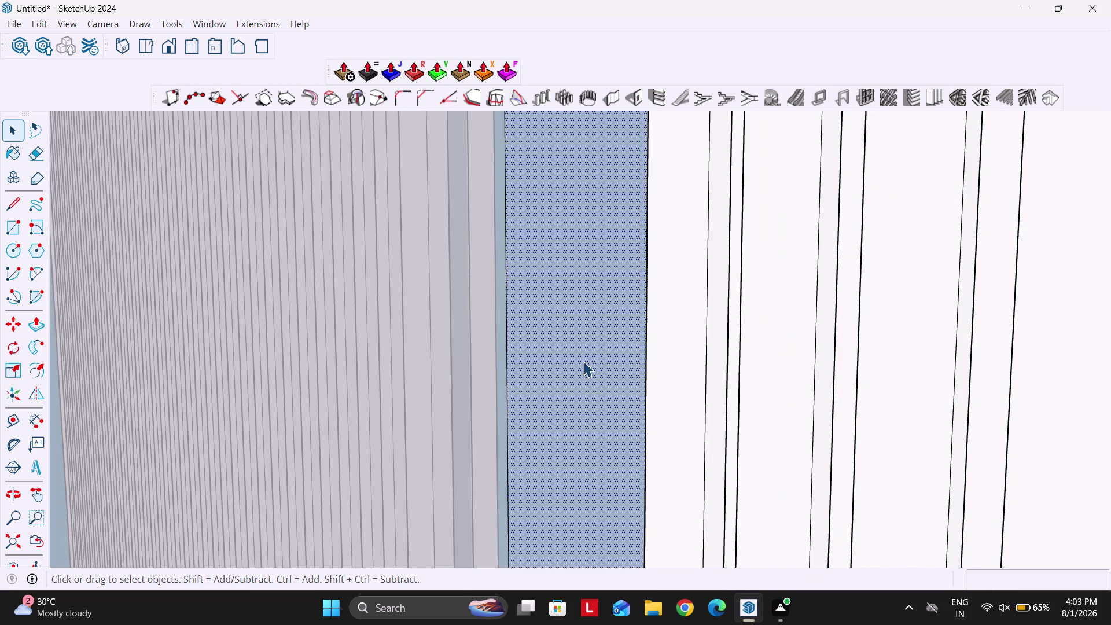
right_click(570, 359)
click(622, 155)
scroll(up, 3)
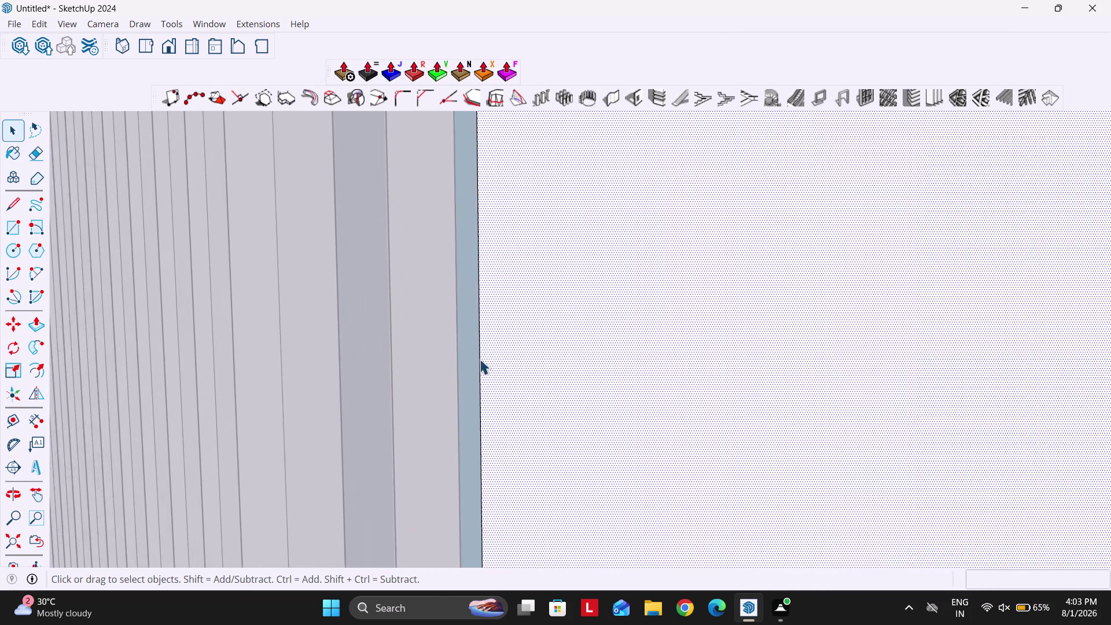
click(457, 358)
right_click(456, 358)
click(500, 158)
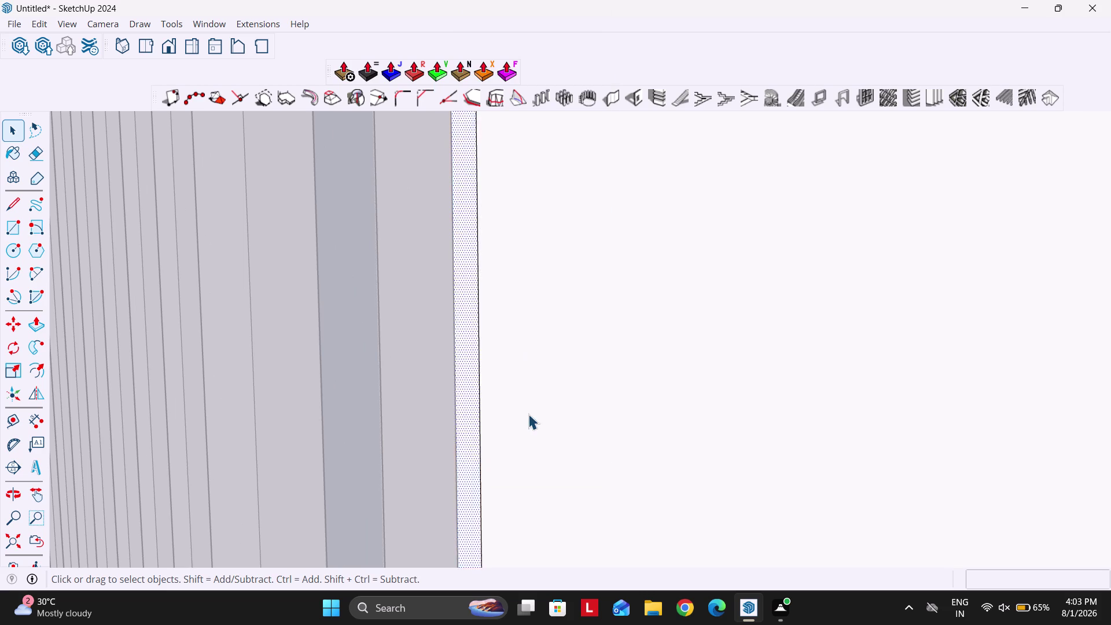
scroll(down, 3)
key(Escape)
key(Escape)
key(Escape)
middle_drag(540, 383, 578, 386)
scroll(down, 3)
middle_drag(529, 375, 541, 375)
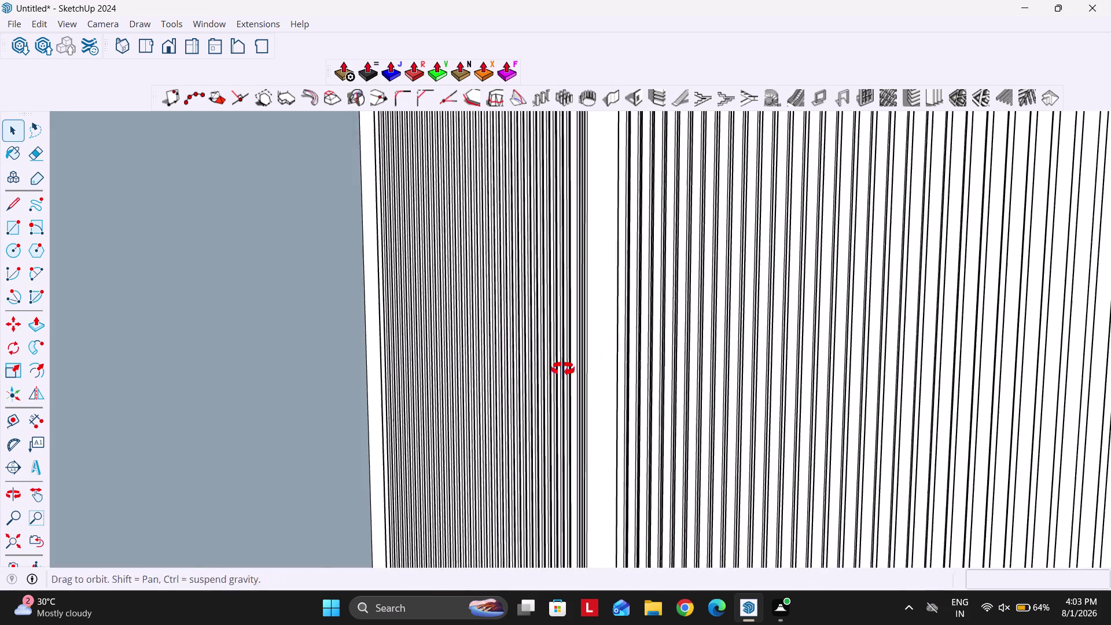
middle_drag(541, 376, 593, 357)
scroll(down, 3)
key(ctrl+z)
key(ctrl+z)
key(ctrl+z)
key(ctrl+z)
key(ctrl+z)
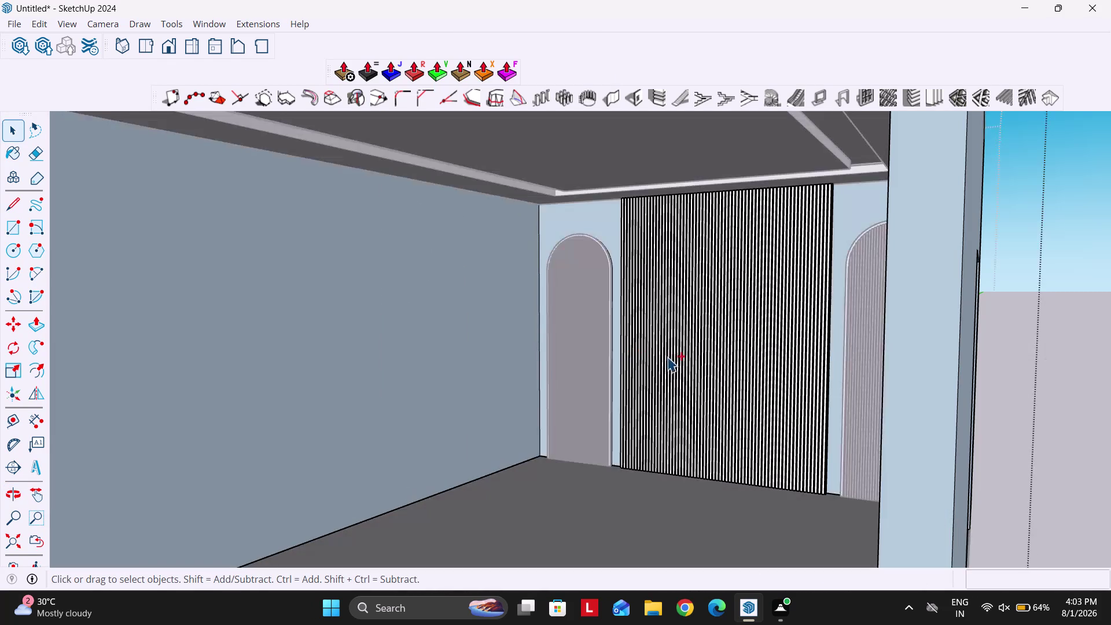
key(ctrl+z)
scroll(down, 3)
middle_drag(673, 371, 768, 356)
key(Escape)
key(Escape)
scroll(up, 3)
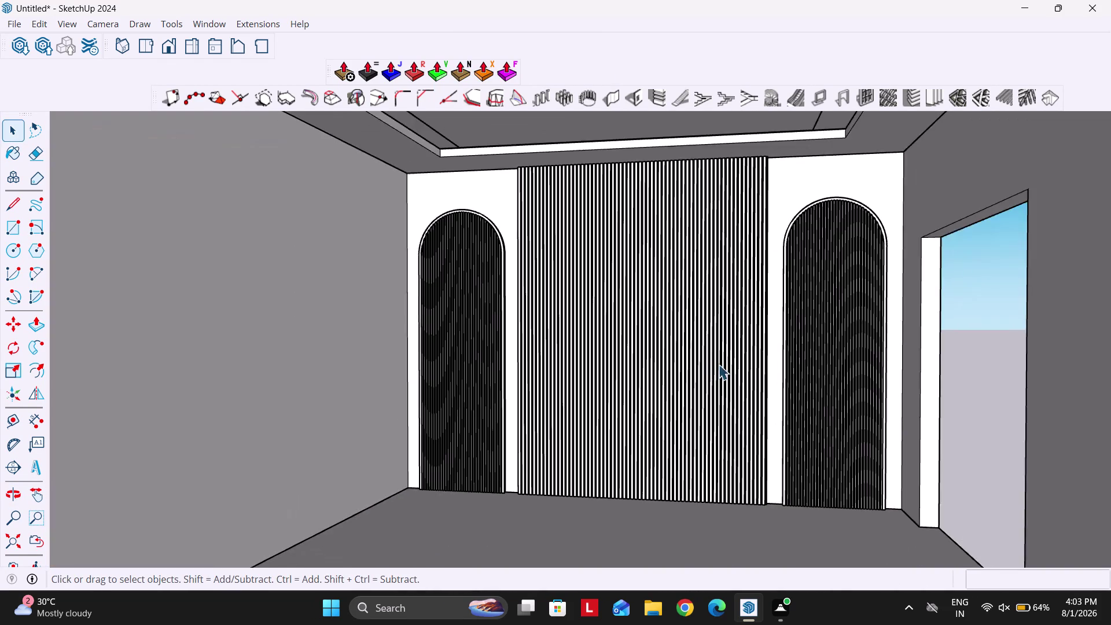
scroll(up, 3)
middle_drag(685, 362, 734, 363)
scroll(up, 3)
scroll(down, 3)
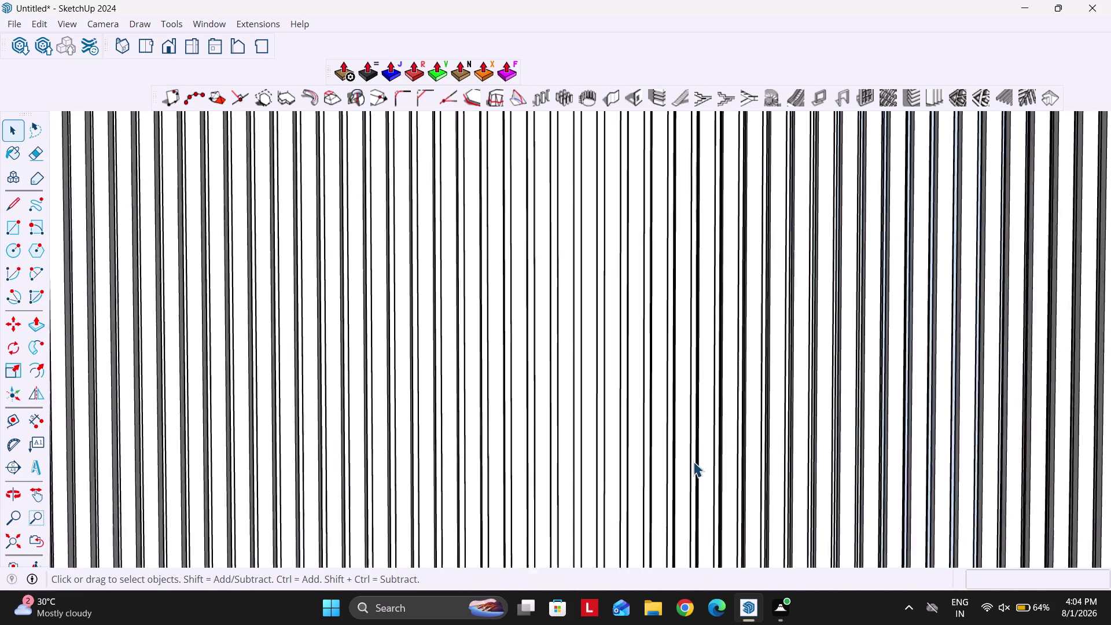
scroll(down, 3)
scroll(up, 3)
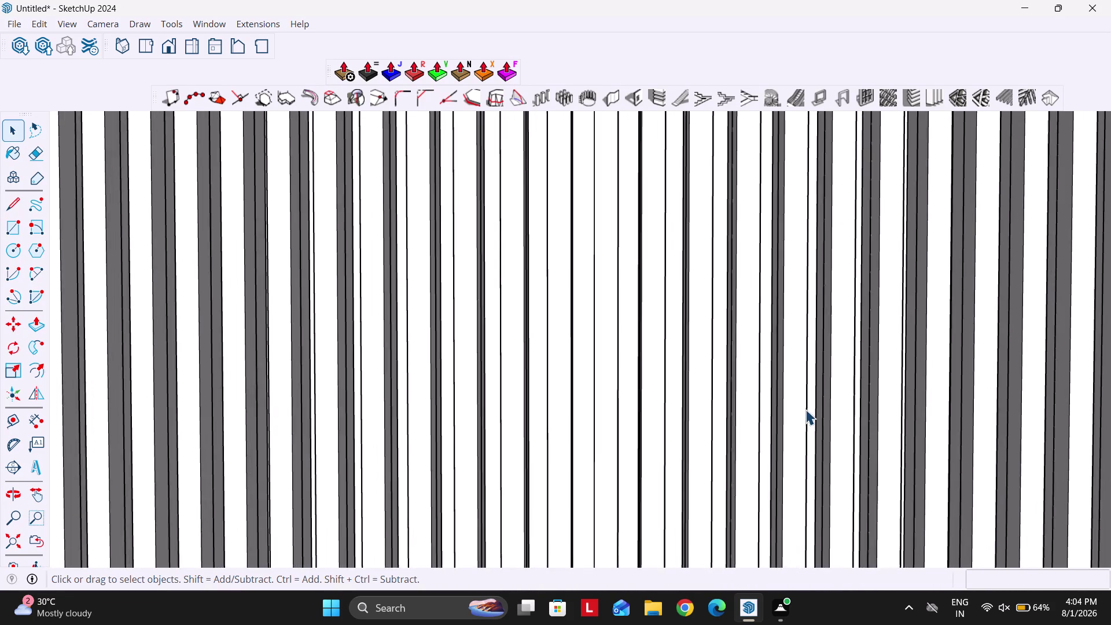
scroll(up, 3)
scroll(down, 3)
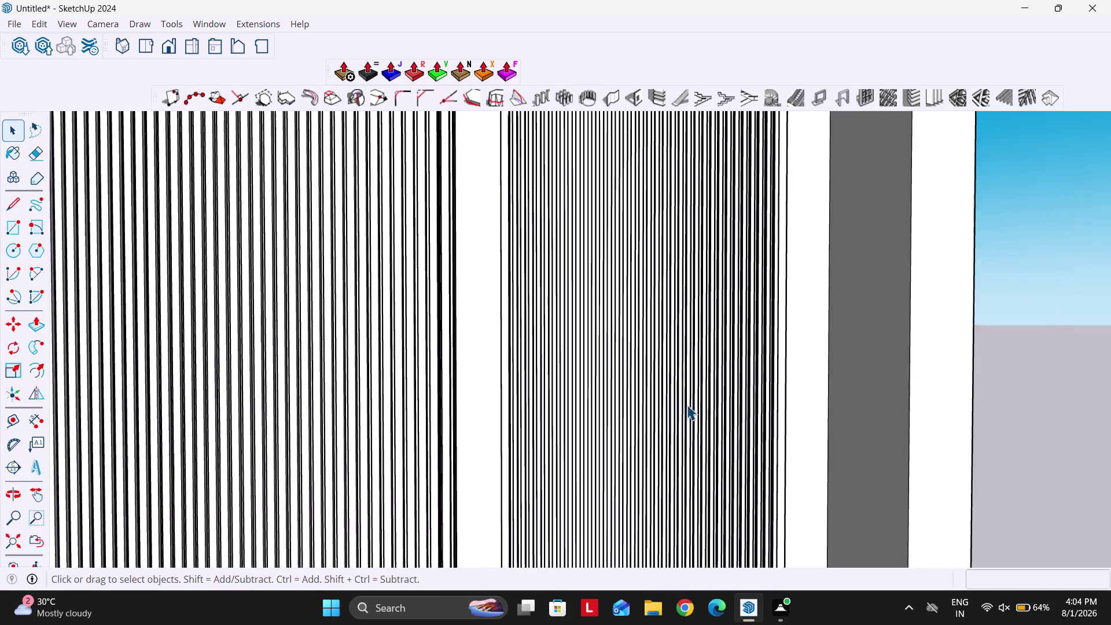
scroll(down, 3)
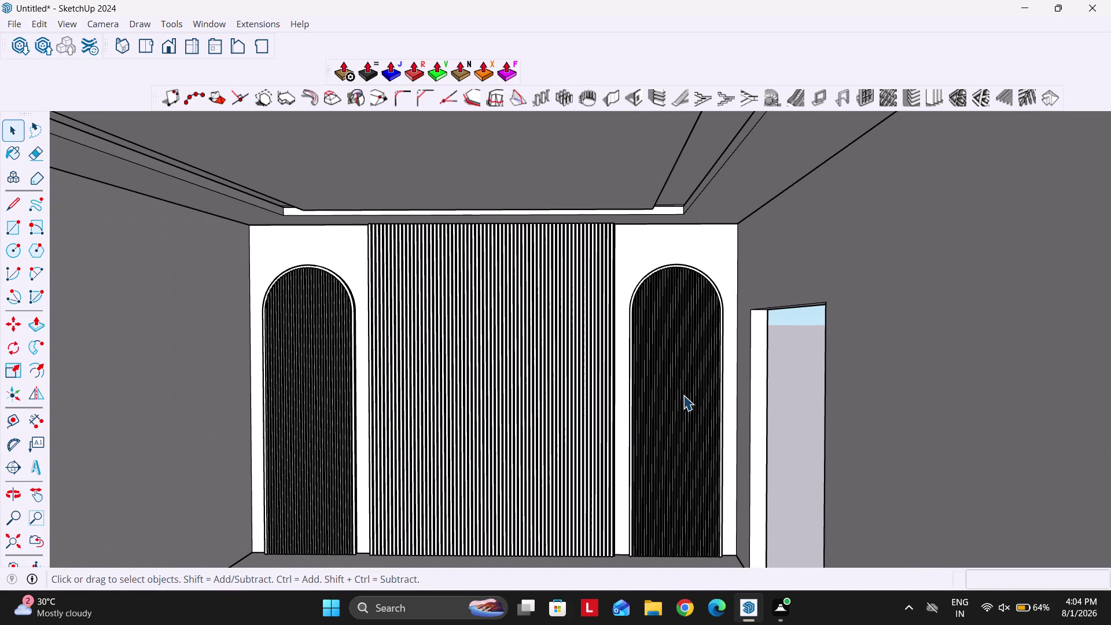
scroll(down, 3)
scroll(up, 3)
middle_drag(545, 420, 598, 404)
scroll(down, 3)
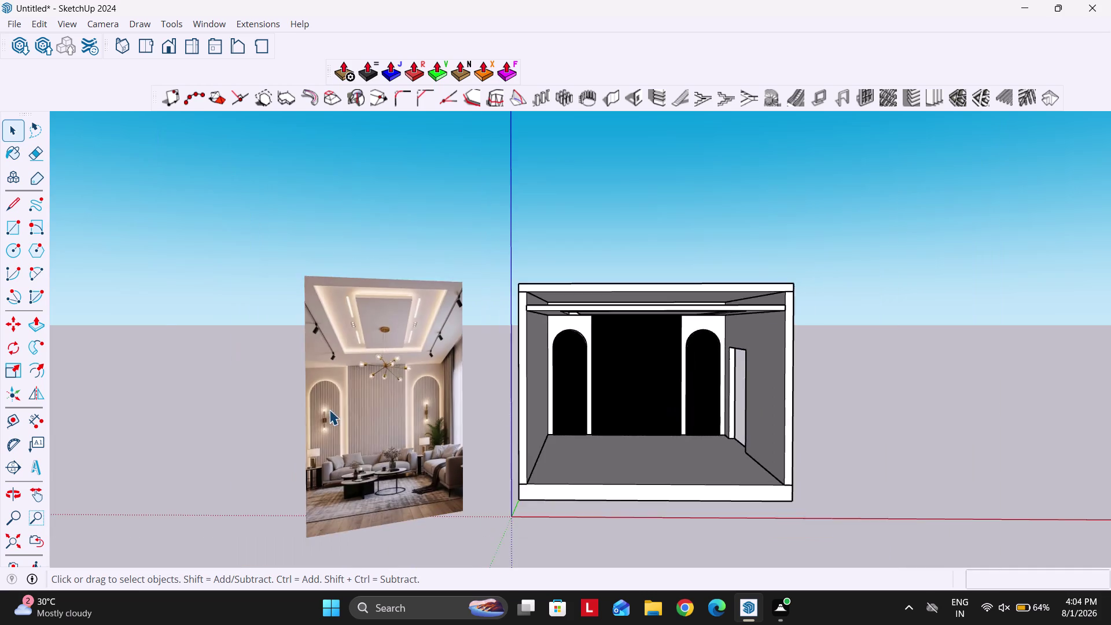
scroll(up, 3)
scroll(up, 3)
scroll(up, 3)
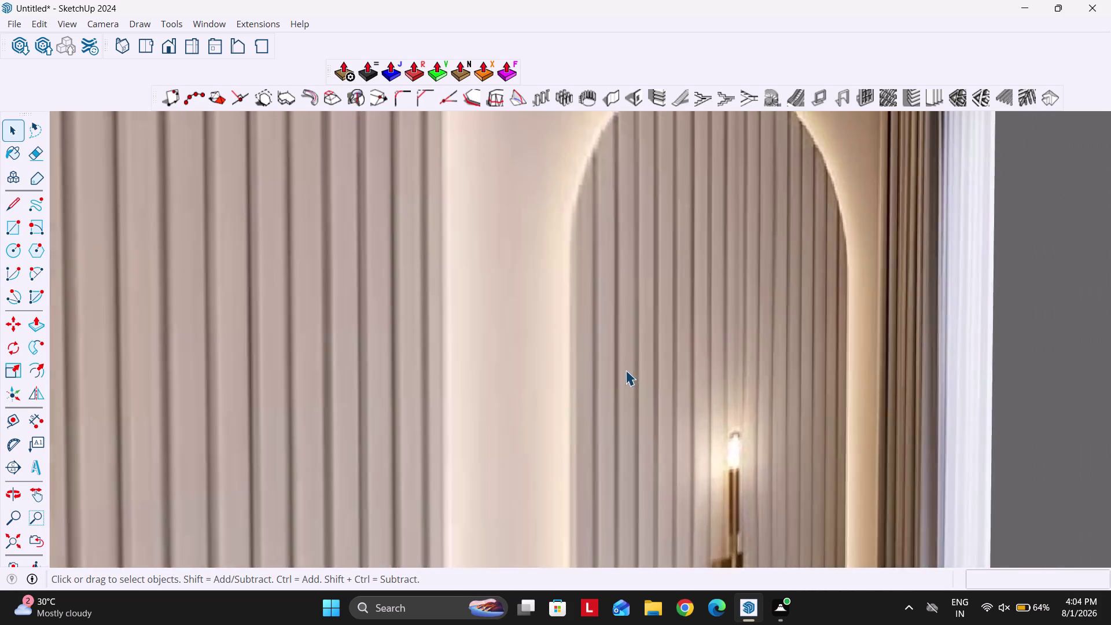
scroll(down, 3)
scroll(up, 3)
scroll(down, 3)
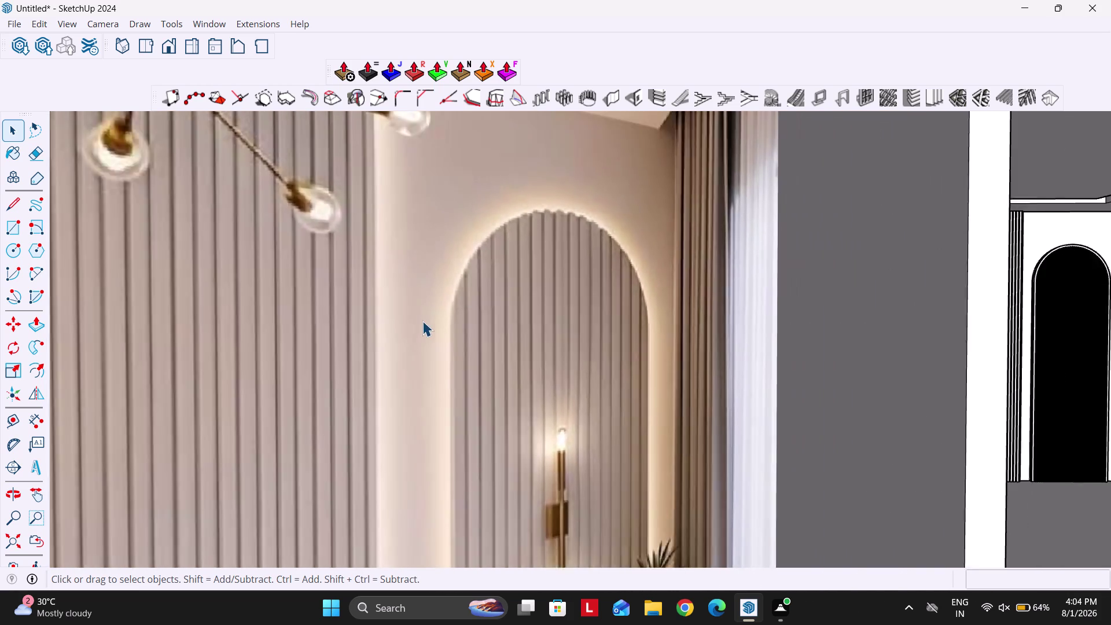
scroll(down, 3)
middle_drag(737, 356, 627, 348)
scroll(down, 3)
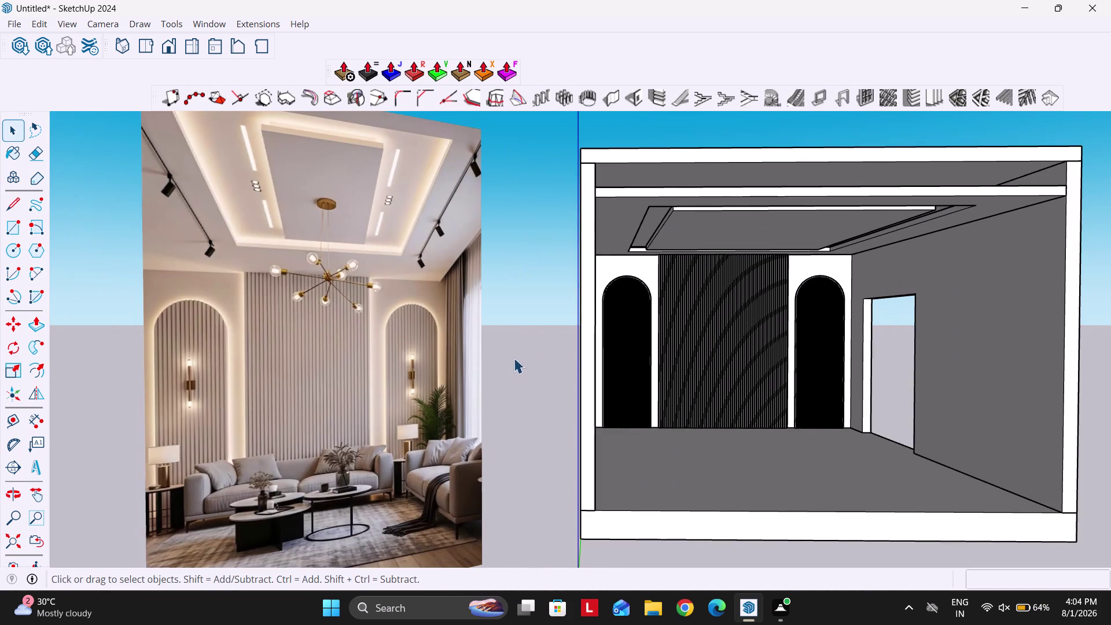
scroll(up, 3)
scroll(up, 3)
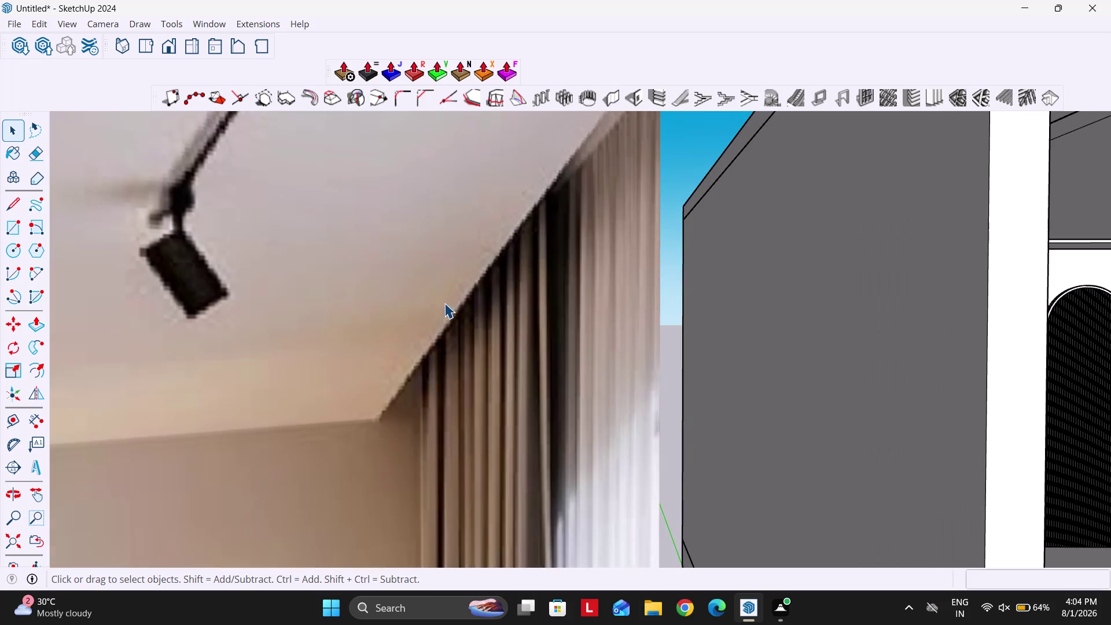
scroll(down, 3)
middle_drag(829, 358, 559, 349)
middle_drag(653, 313, 669, 297)
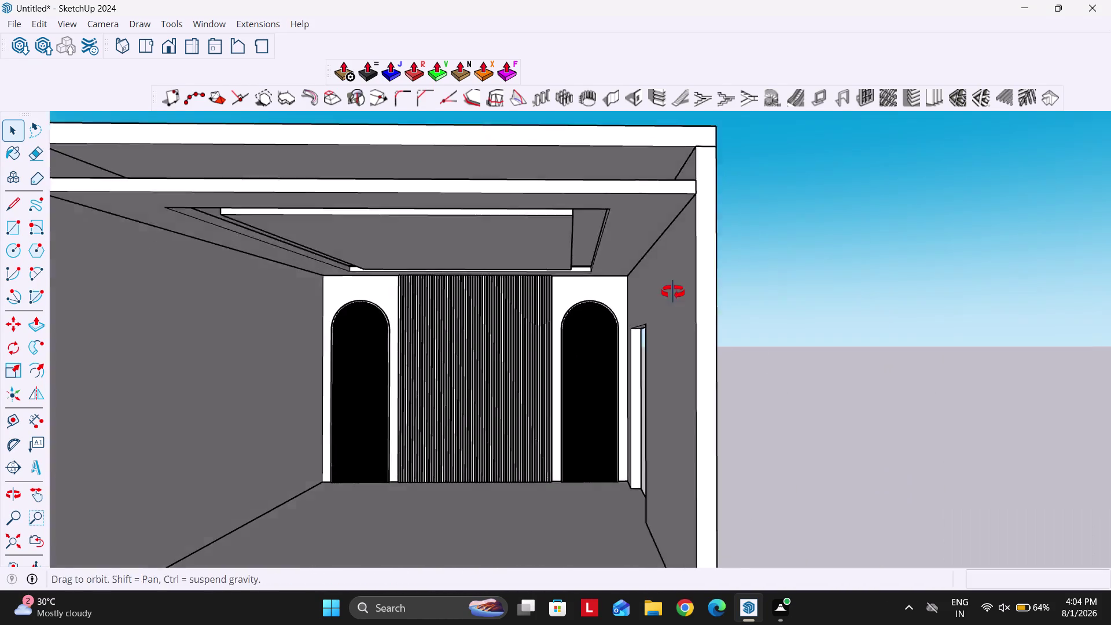
middle_drag(669, 297, 676, 287)
scroll(up, 3)
middle_click(659, 253)
Place a Tape Measure guide 2" in from the ceiling edge.
key(t)
click(667, 246)
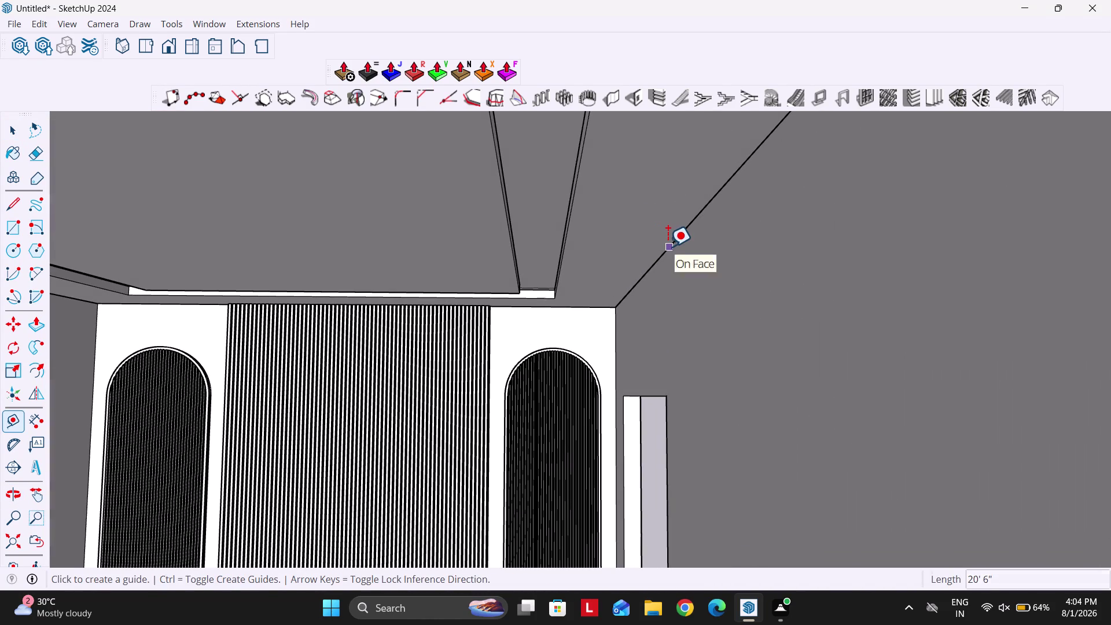
text(2")
key(Return)
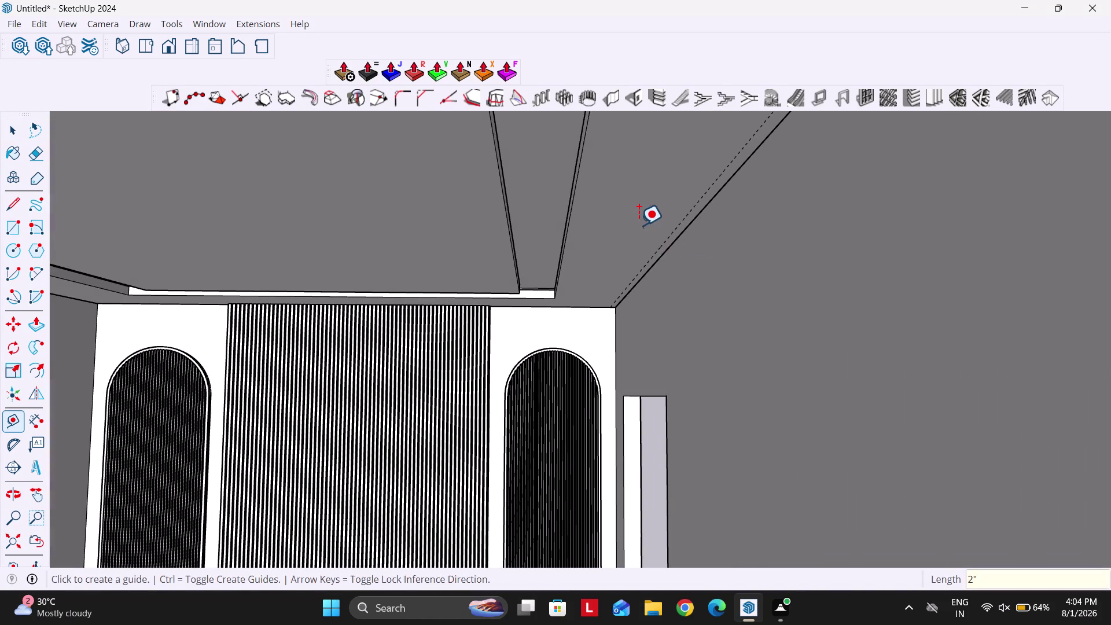
key(space)
right_drag(639, 211, 632, 201)
click(623, 216)
key(ctrl+z)
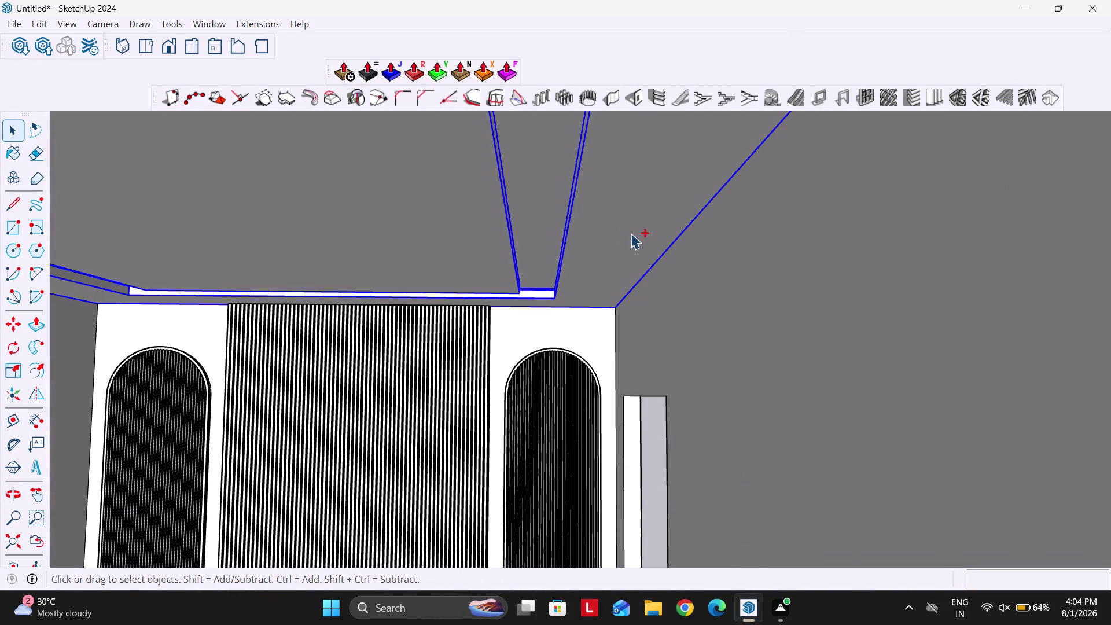
Add a second ceiling guide 4.5" in from the edge.
key(t)
click(673, 243)
text(4)
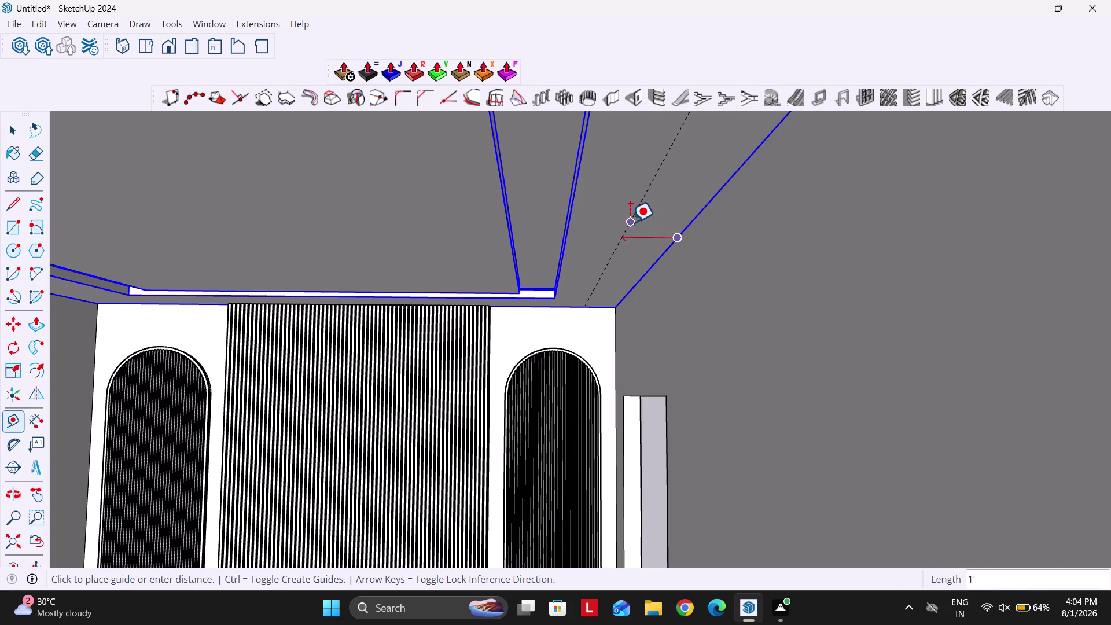
text(.5")
key(Return)
middle_drag(670, 239, 649, 231)
key(space)
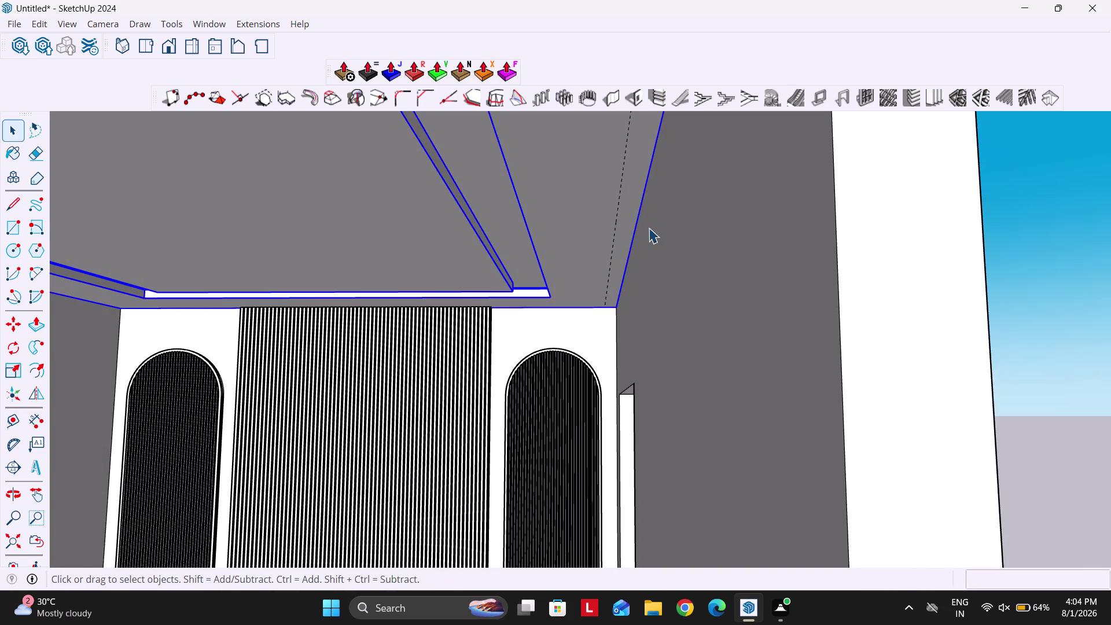
key(s)
scroll(down, 3)
Scale the dropped ceiling panel out to the guide, then review the whole room.
key(k)
scroll(up, 3)
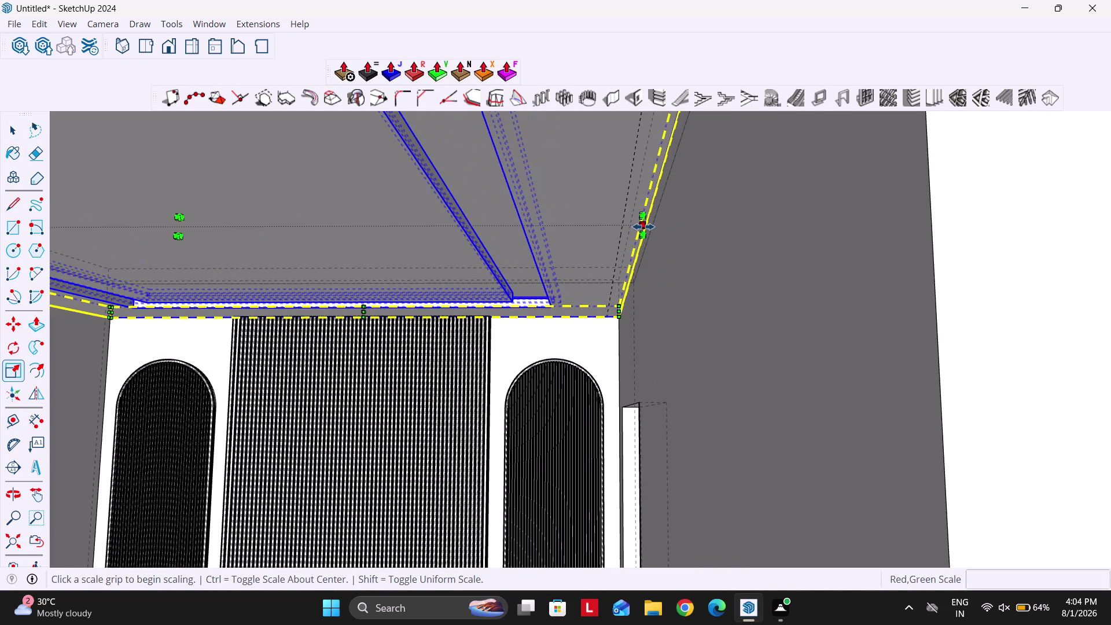
click(644, 227)
key(k)
click(622, 216)
key(space)
middle_drag(561, 264, 579, 264)
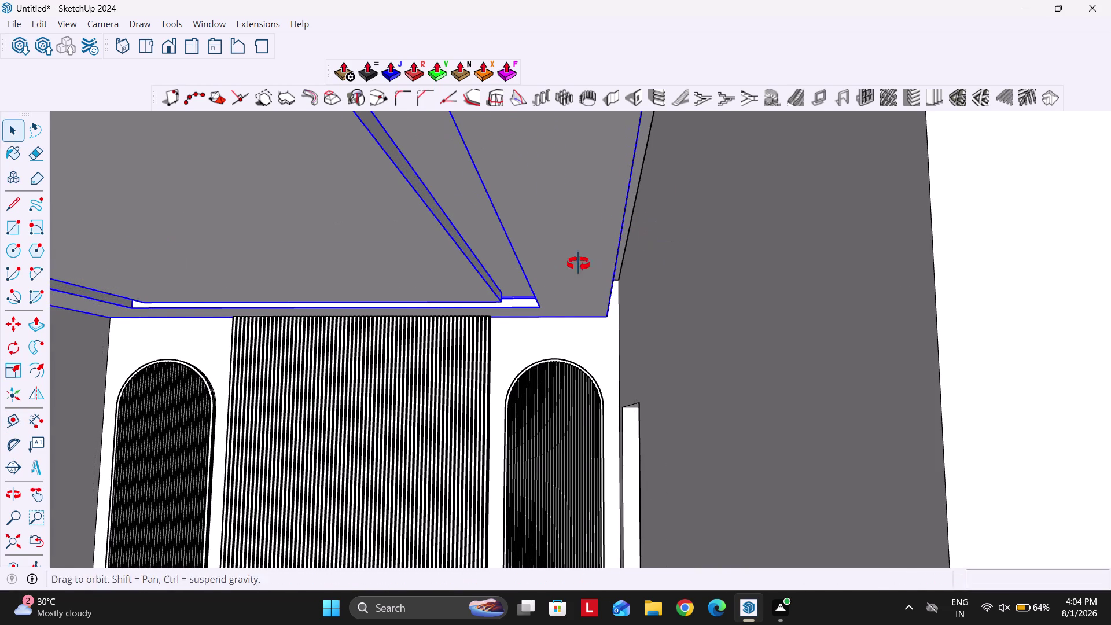
middle_drag(579, 264, 633, 264)
scroll(down, 3)
middle_drag(639, 264, 646, 263)
click(791, 275)
scroll(up, 3)
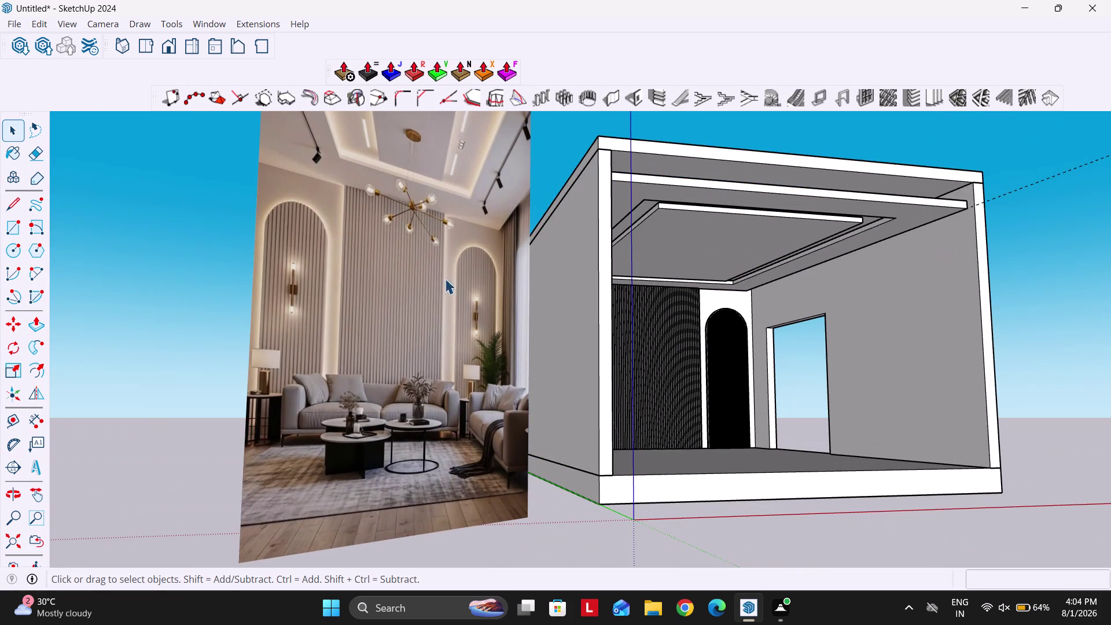
middle_drag(423, 217, 422, 324)
scroll(up, 3)
scroll(down, 3)
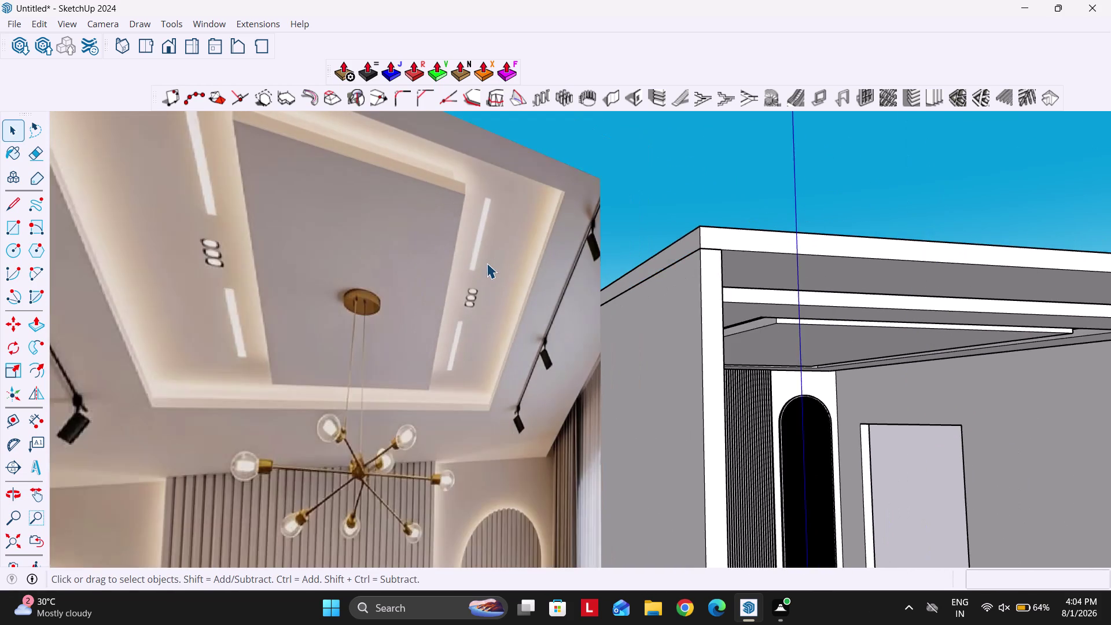
scroll(down, 3)
scroll(down, 3)
scroll(up, 3)
scroll(down, 3)
middle_drag(451, 433, 347, 447)
scroll(down, 3)
scroll(up, 3)
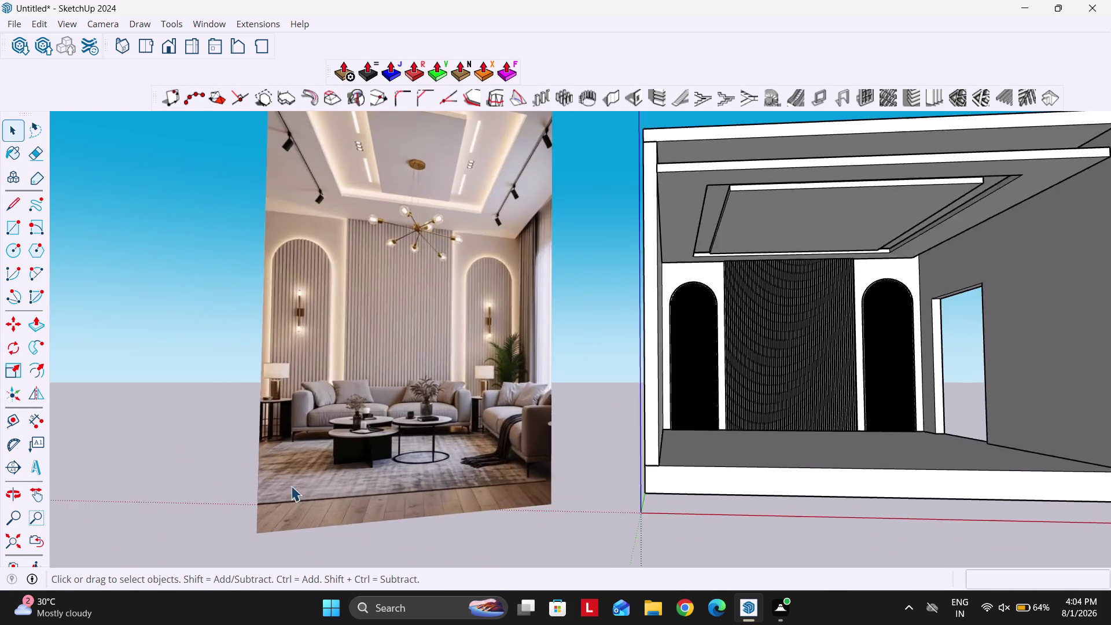
scroll(up, 3)
scroll(down, 3)
scroll(up, 3)
scroll(up, 3)
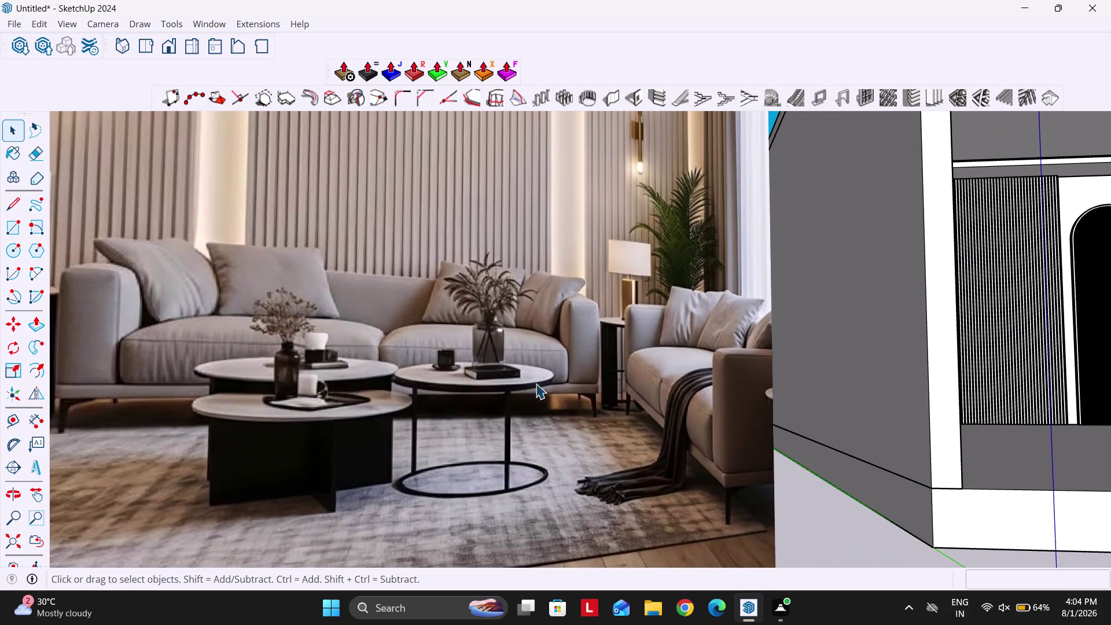
scroll(down, 3)
middle_drag(425, 330, 422, 345)
scroll(up, 3)
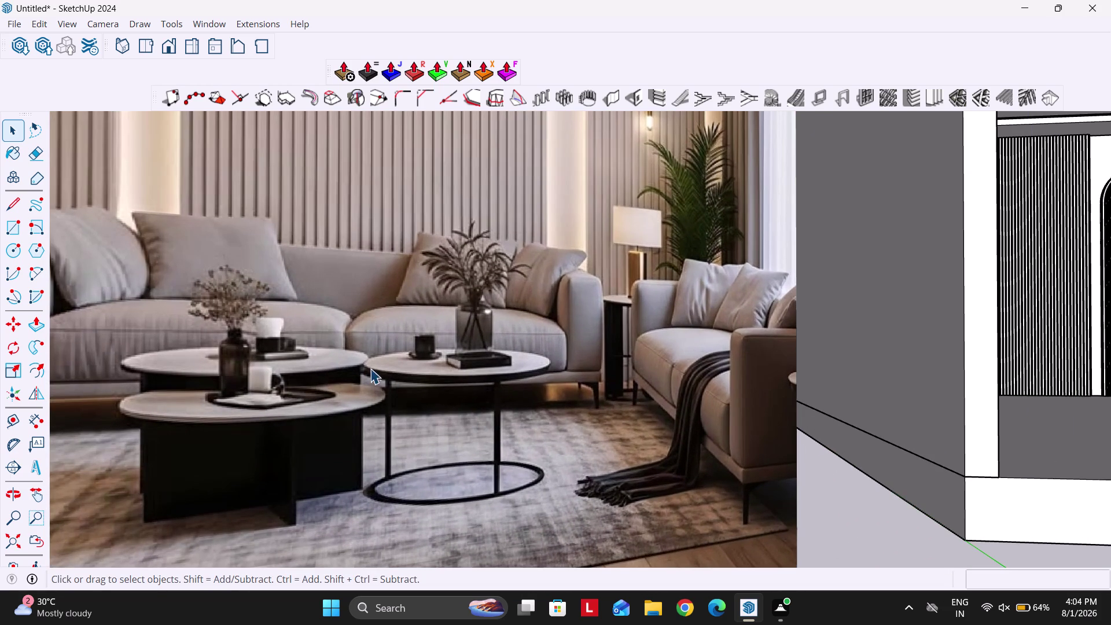
scroll(down, 3)
scroll(down, 3)
scroll(down, 3)
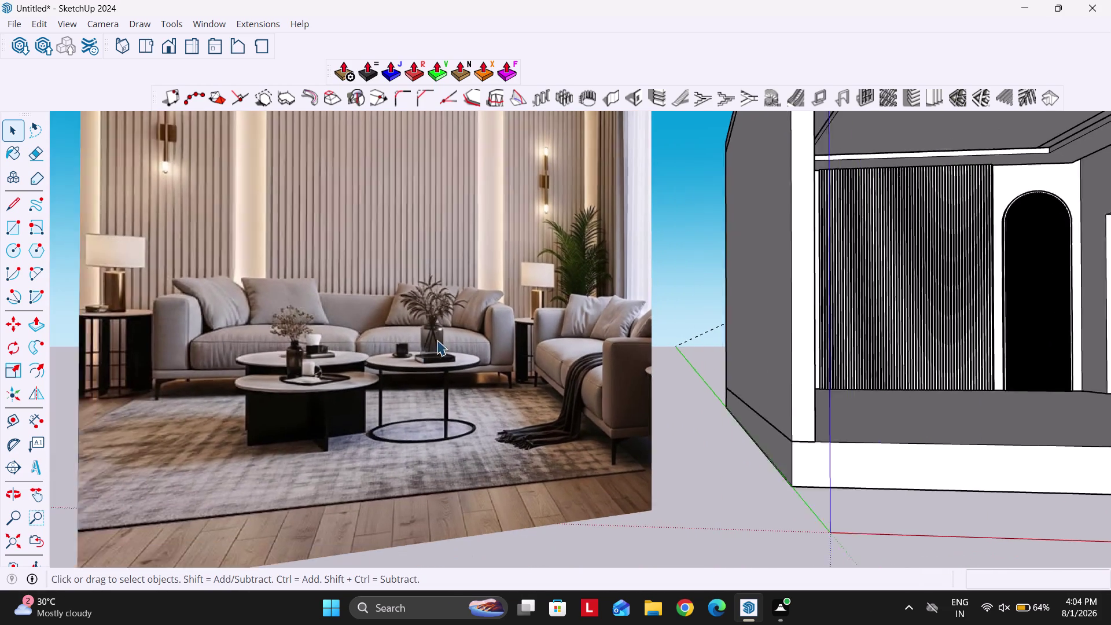
scroll(down, 3)
scroll(down, 3)
scroll(up, 3)
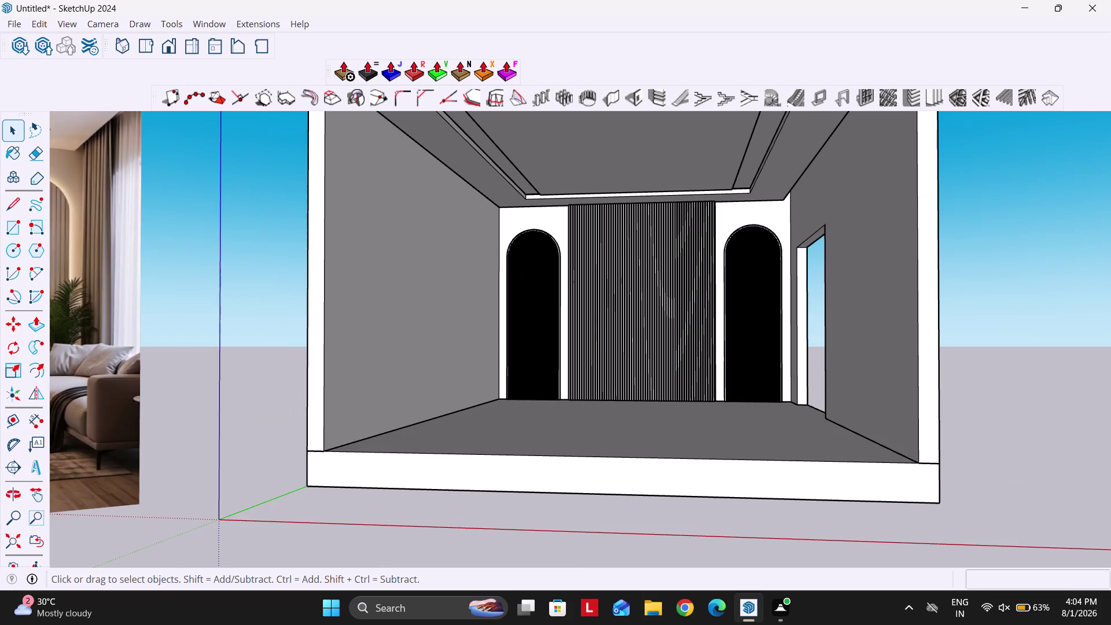
click(17, 44)
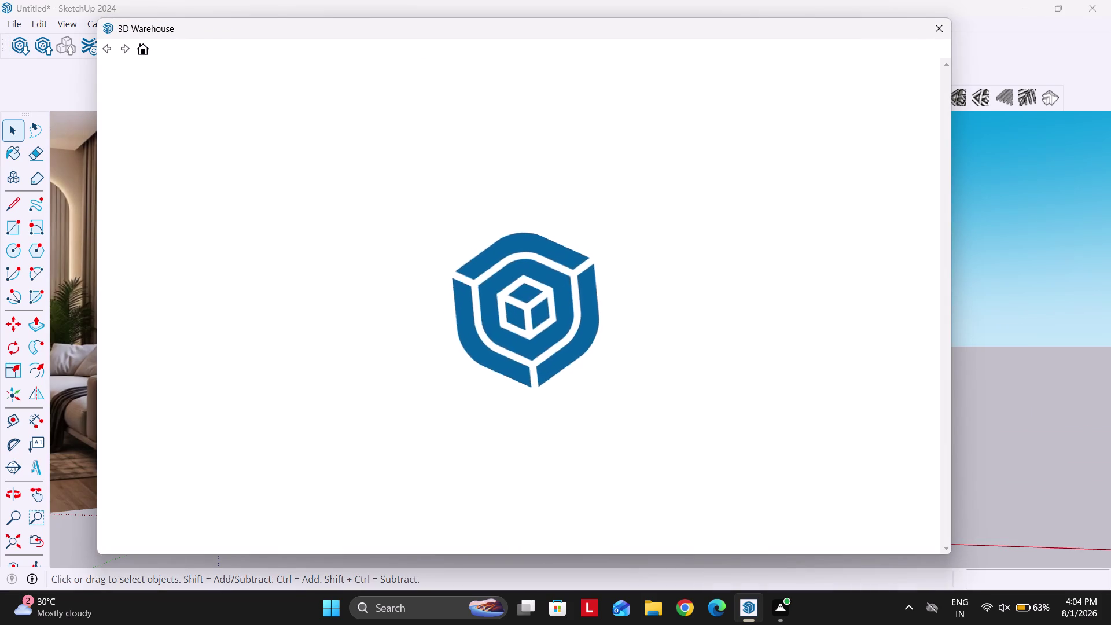
Search 3D Warehouse for "sofa".
drag(258, 26, 487, 58)
scroll(down, 3)
scroll(up, 3)
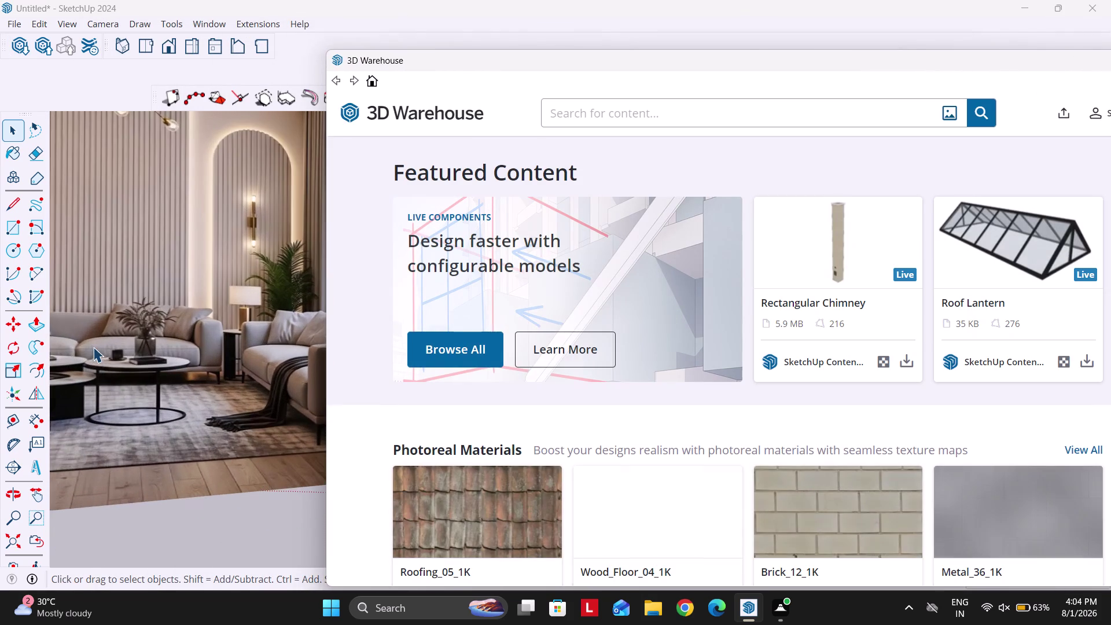
click(588, 120)
text(s)
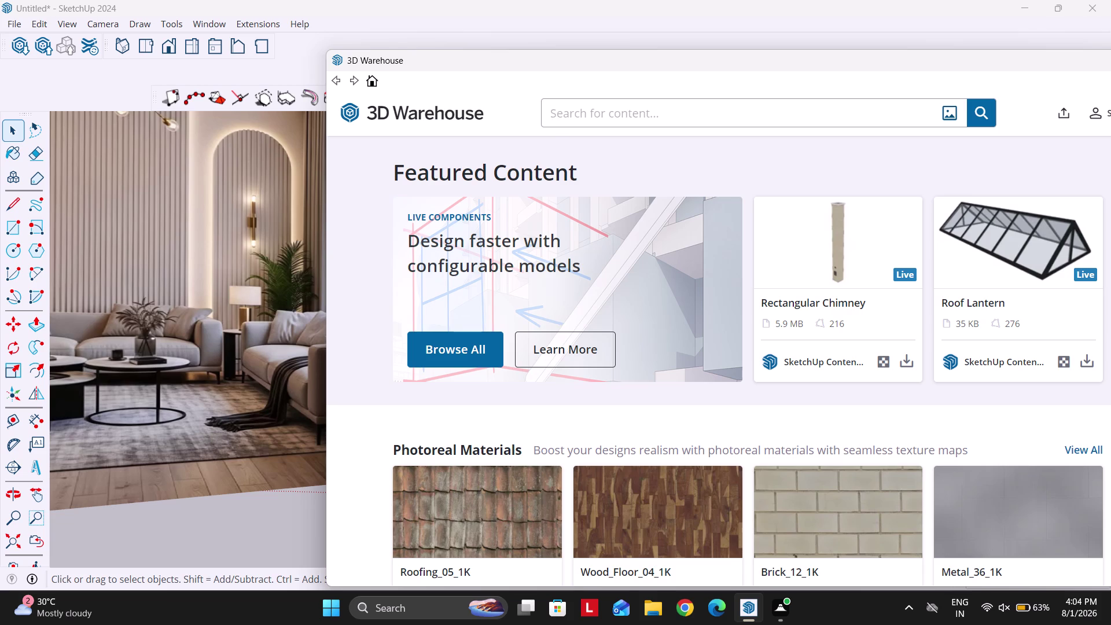
text(ofa)
key(Return)
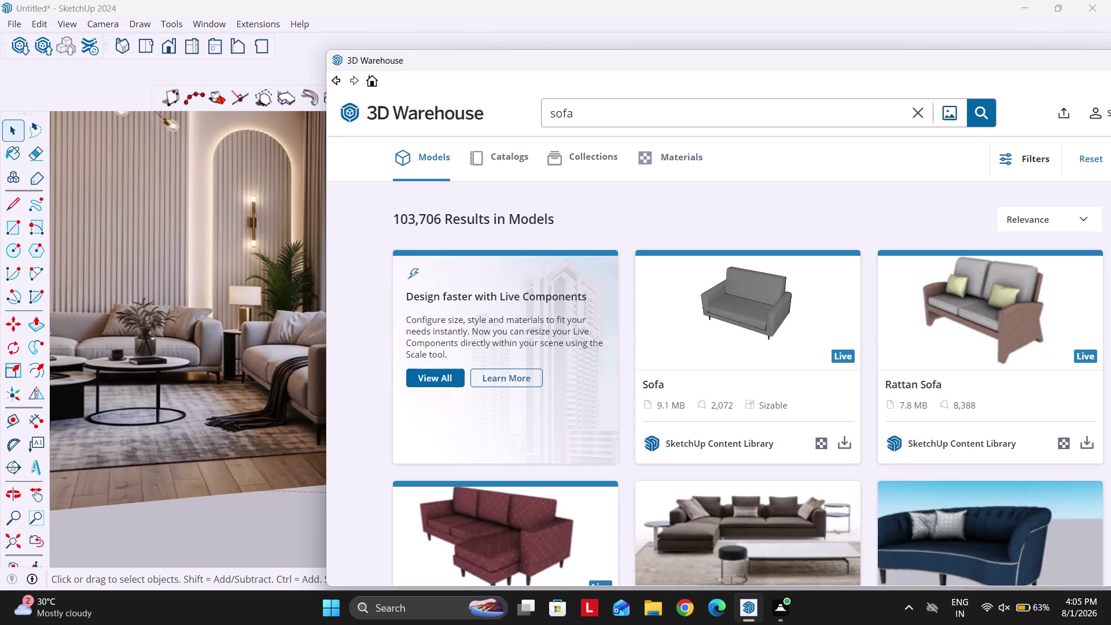
Download the grey sectional sofa and confirm loading it into the model.
drag(625, 70, 531, 59)
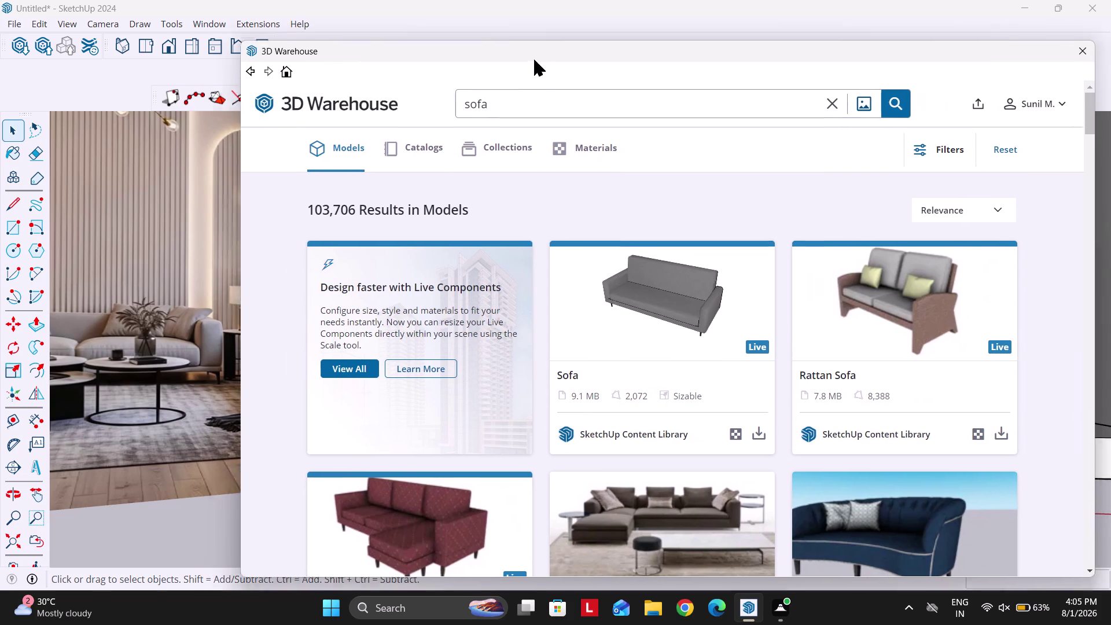
drag(531, 59, 511, 53)
scroll(down, 3)
click(734, 437)
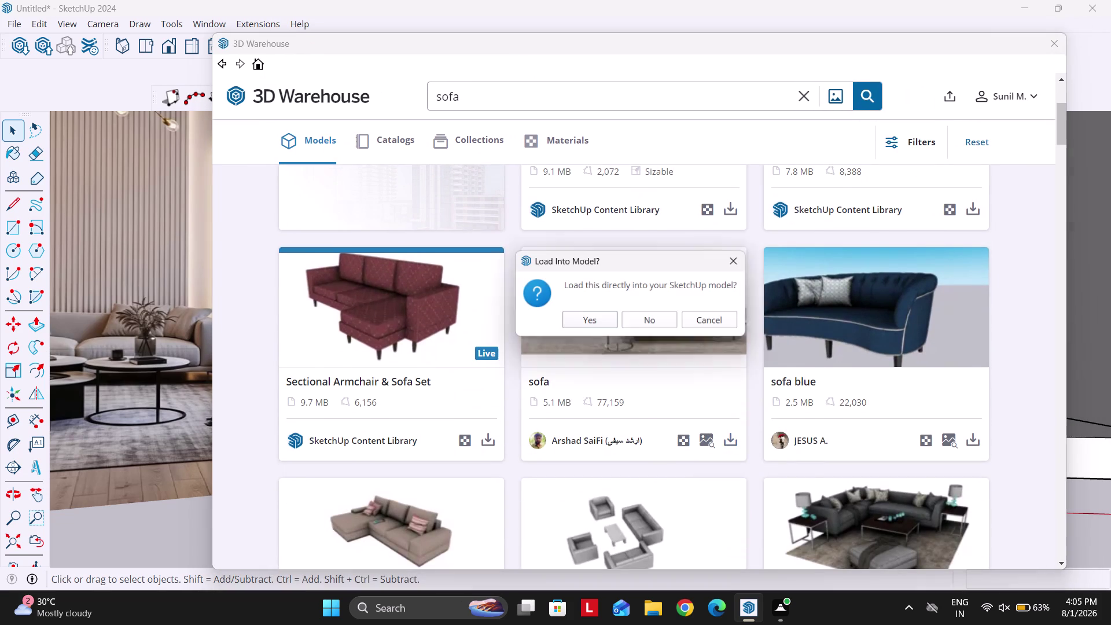
click(594, 318)
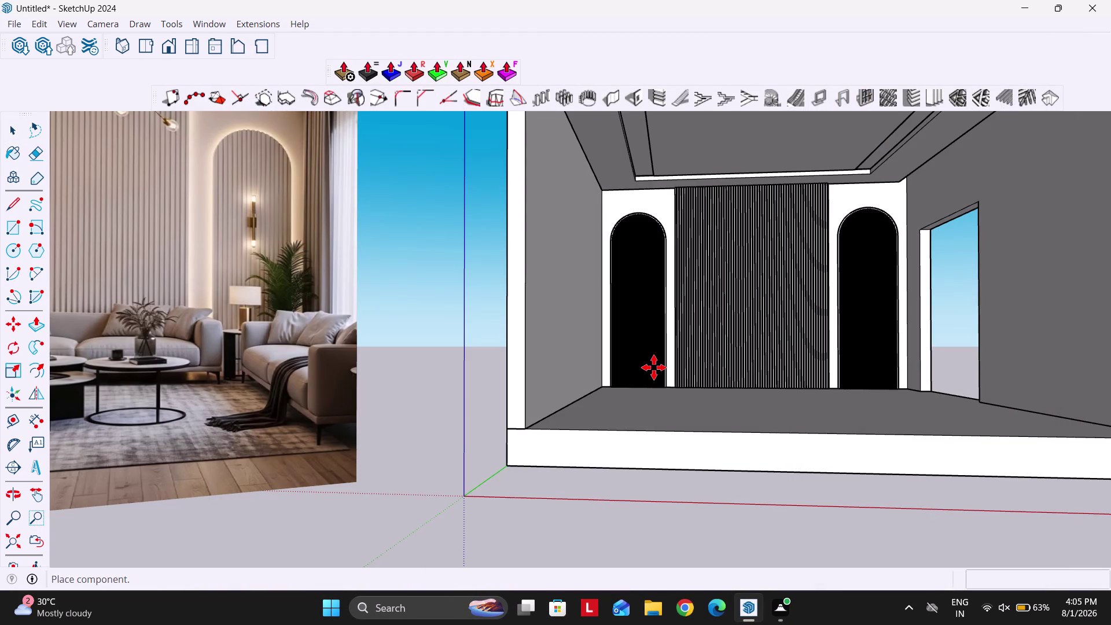
Place the sofa on the floor in front of the louvre feature wall.
middle_drag(656, 377, 620, 438)
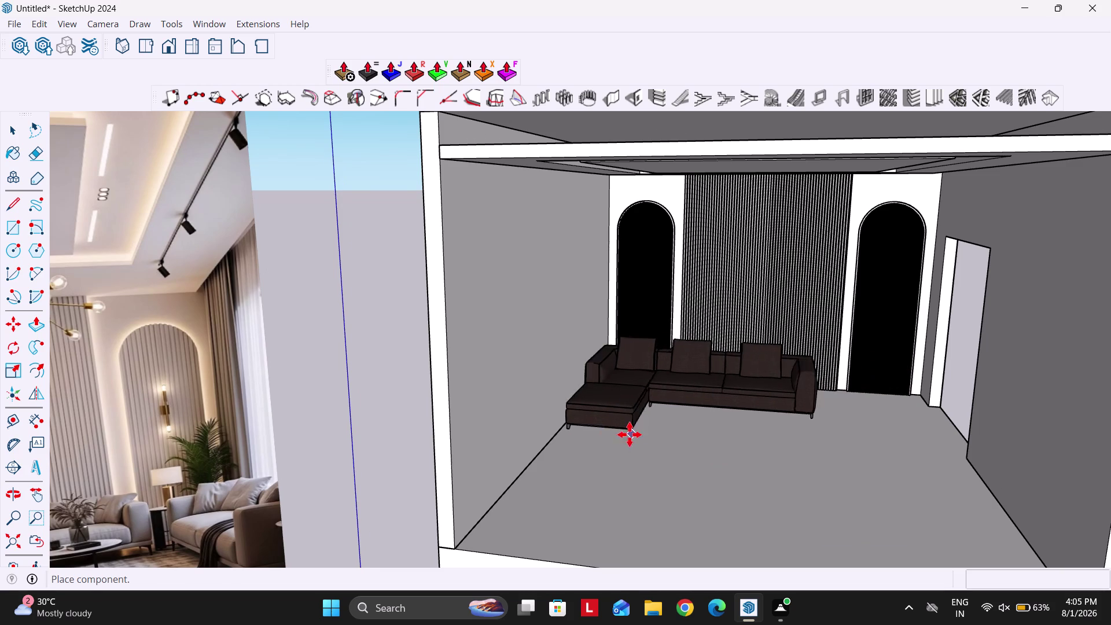
click(672, 441)
key(space)
scroll(up, 3)
middle_drag(729, 318, 722, 325)
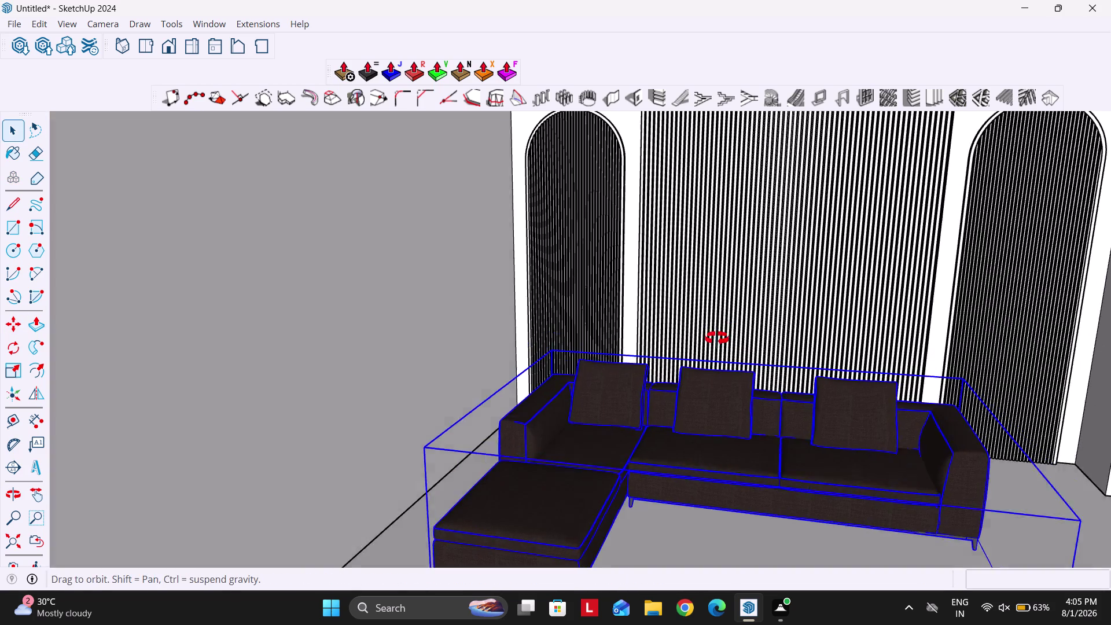
middle_drag(722, 326, 694, 365)
scroll(up, 3)
middle_drag(667, 371, 521, 413)
Move the sofa 2" along a locked axis toward the wall.
key(m)
click(379, 327)
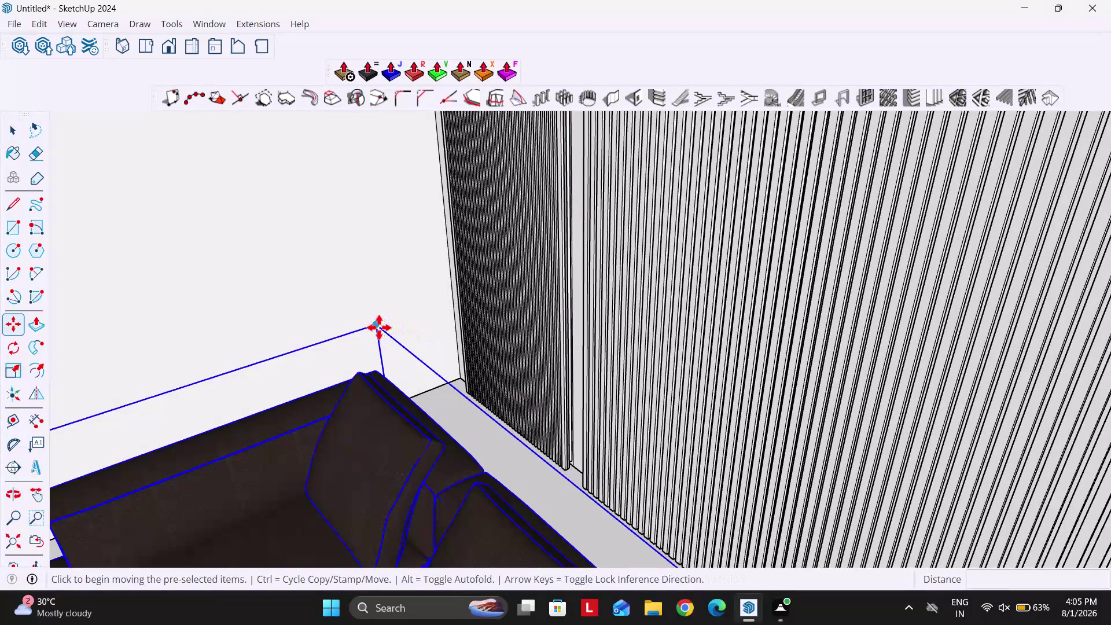
key(Left)
click(561, 292)
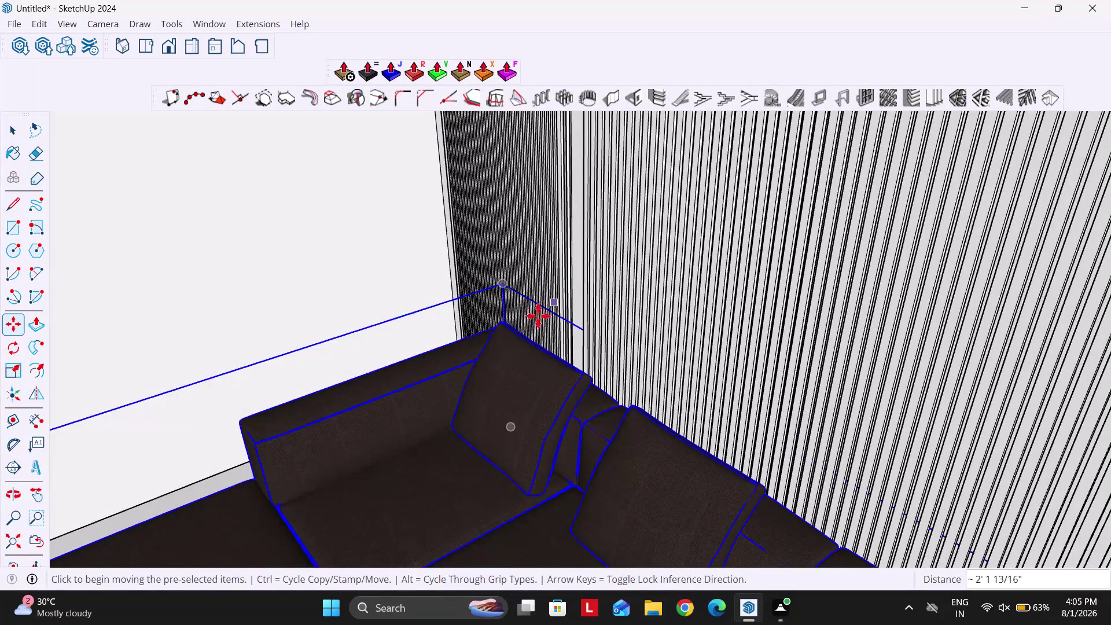
middle_drag(526, 330, 357, 345)
right_drag(402, 338, 358, 345)
middle_drag(523, 356, 413, 376)
click(463, 367)
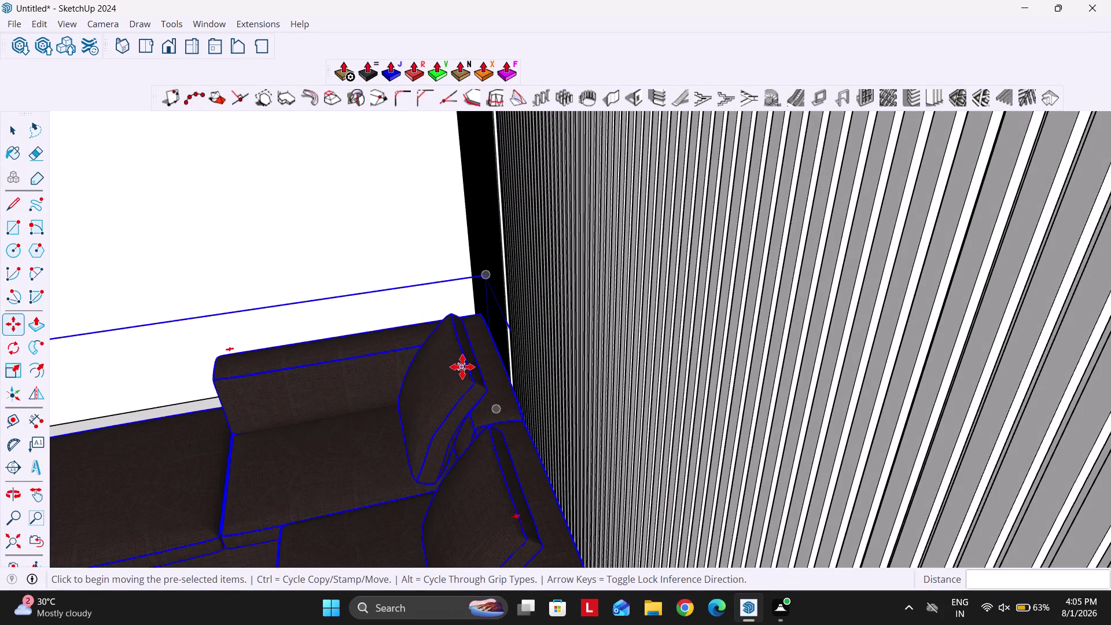
key(Left)
text(2")
key(Return)
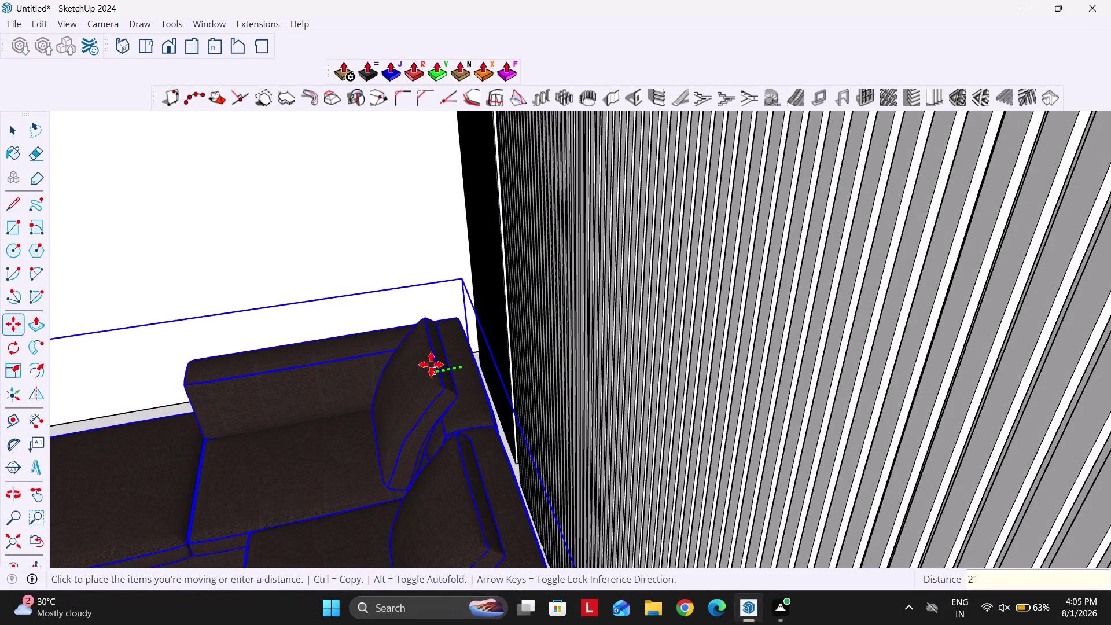
key(space)
Check the sofa placement from the Front view and reopen 3D Warehouse.
middle_drag(380, 389, 637, 313)
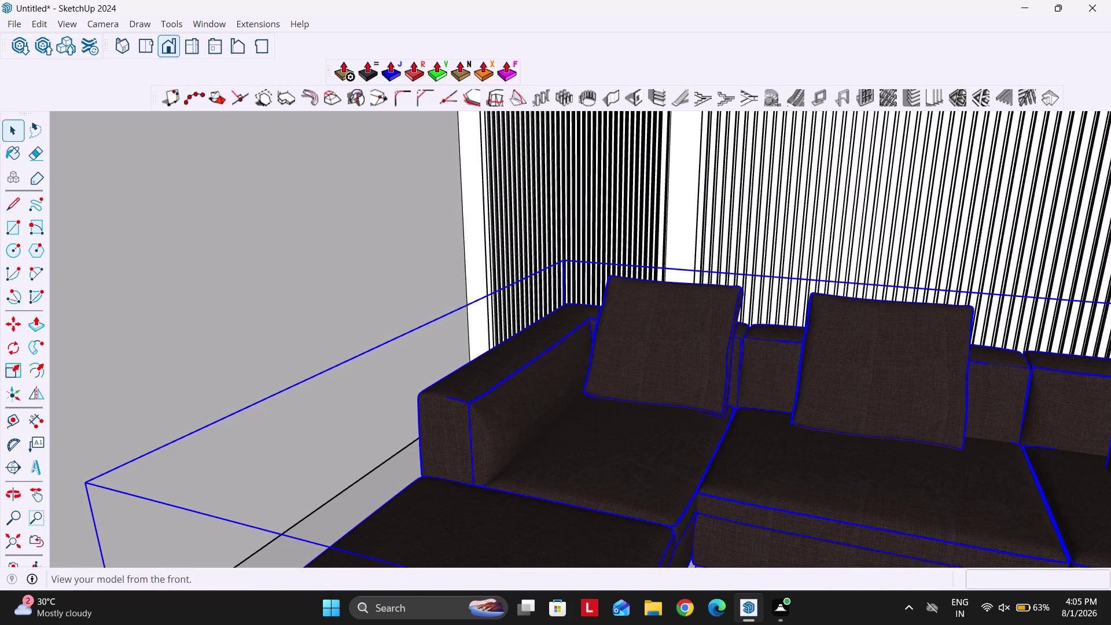
click(147, 51)
click(166, 48)
scroll(down, 3)
scroll(up, 3)
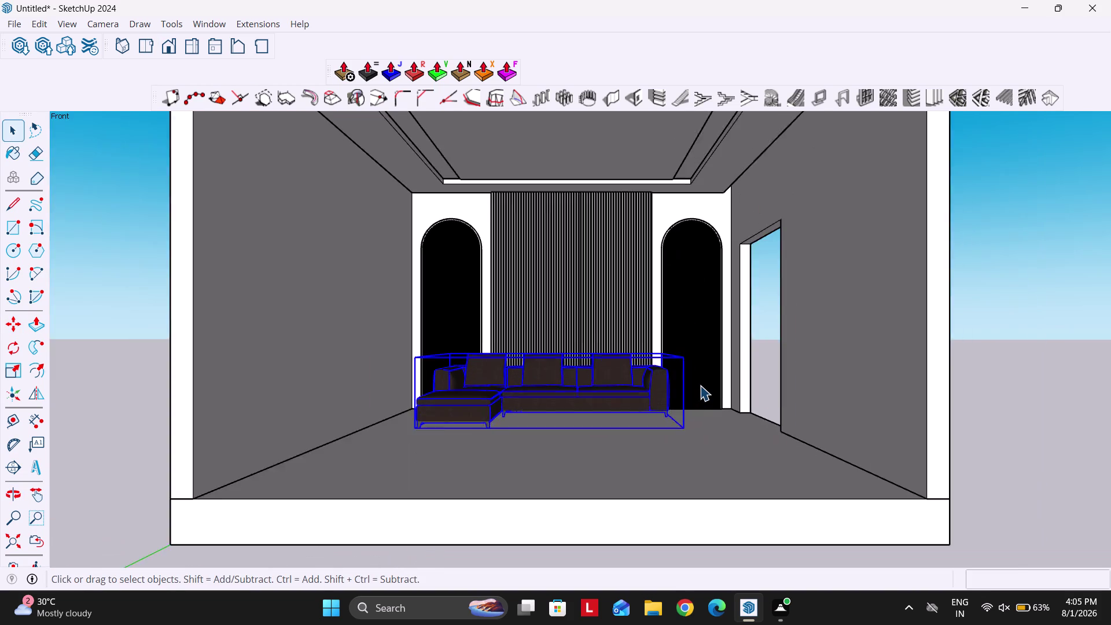
scroll(down, 3)
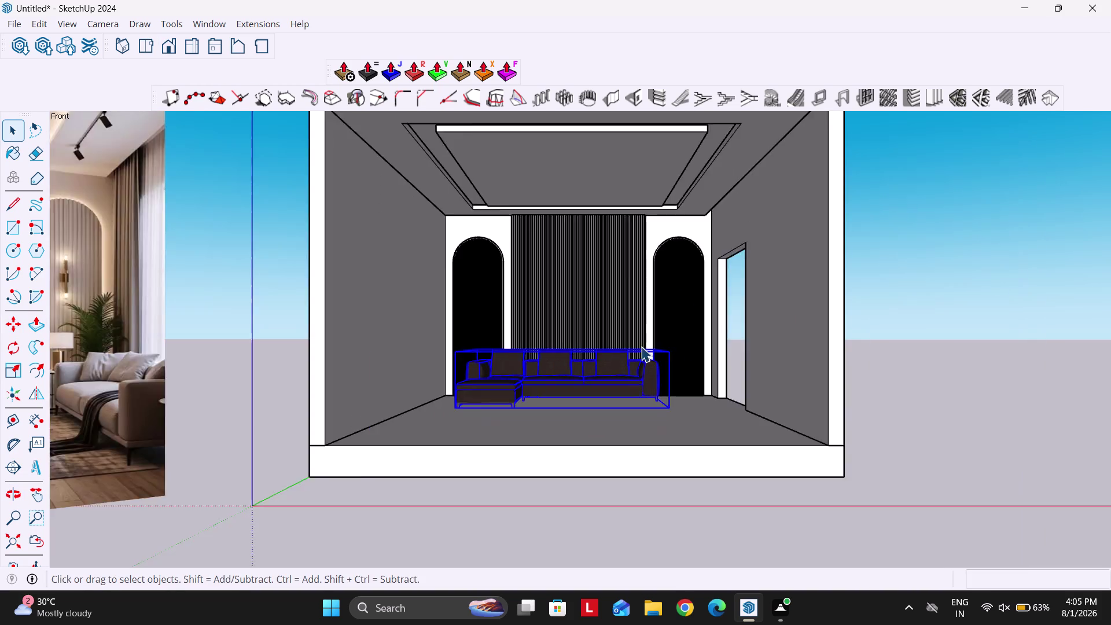
scroll(down, 3)
middle_drag(612, 350, 616, 374)
click(15, 54)
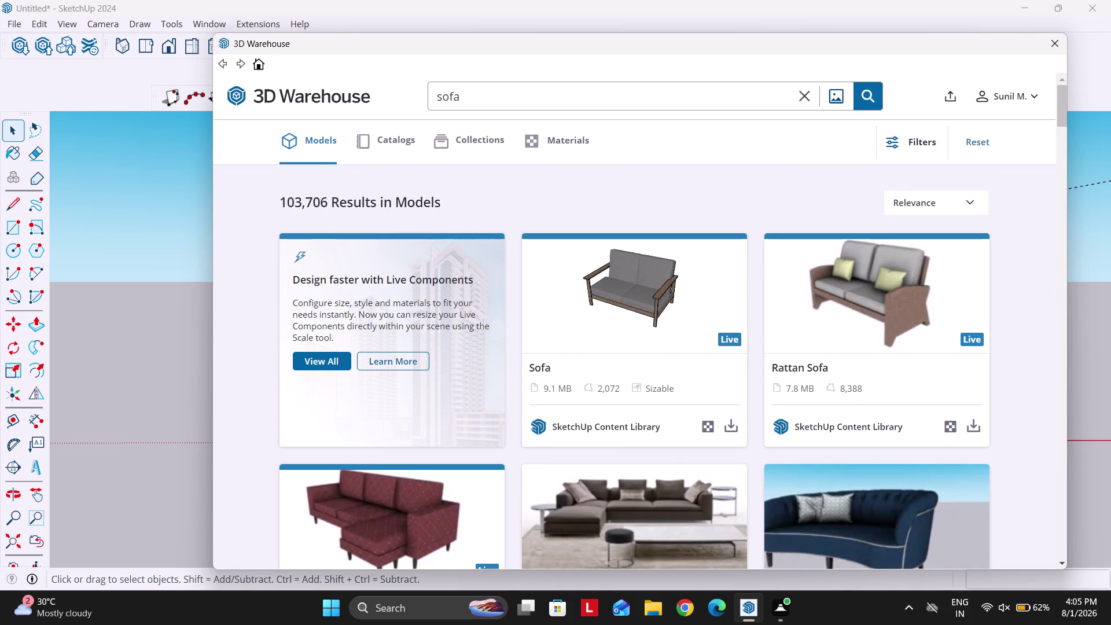
Browse the 3D Warehouse 'sofa' results down to the bottom and load more.
scroll(down, 3)
scroll(down, 3)
scroll(up, 3)
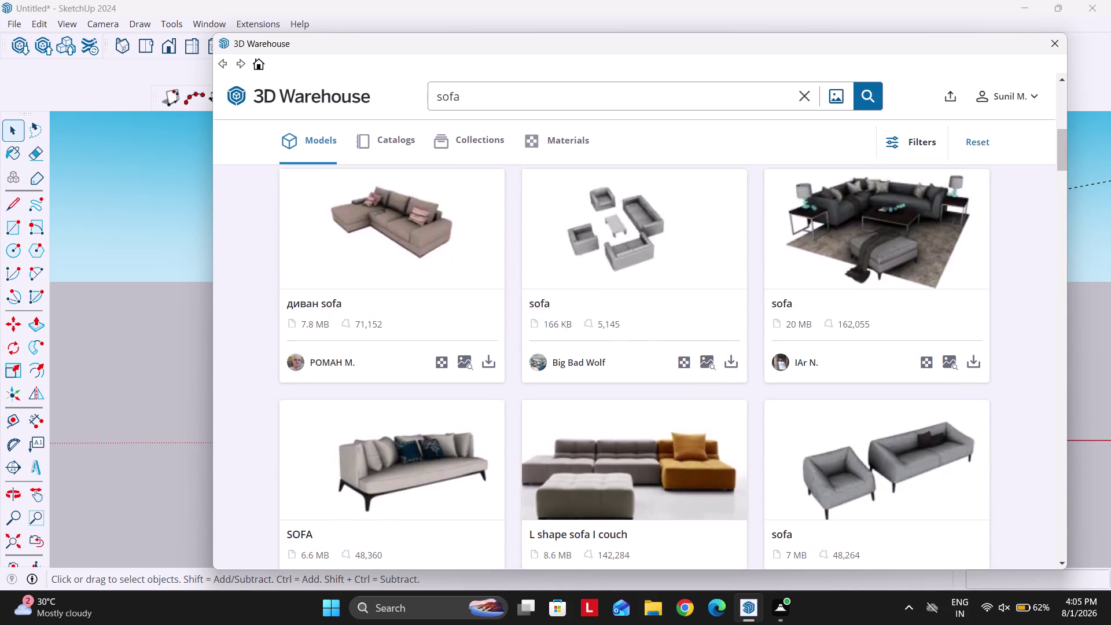
scroll(up, 3)
scroll(up, 3)
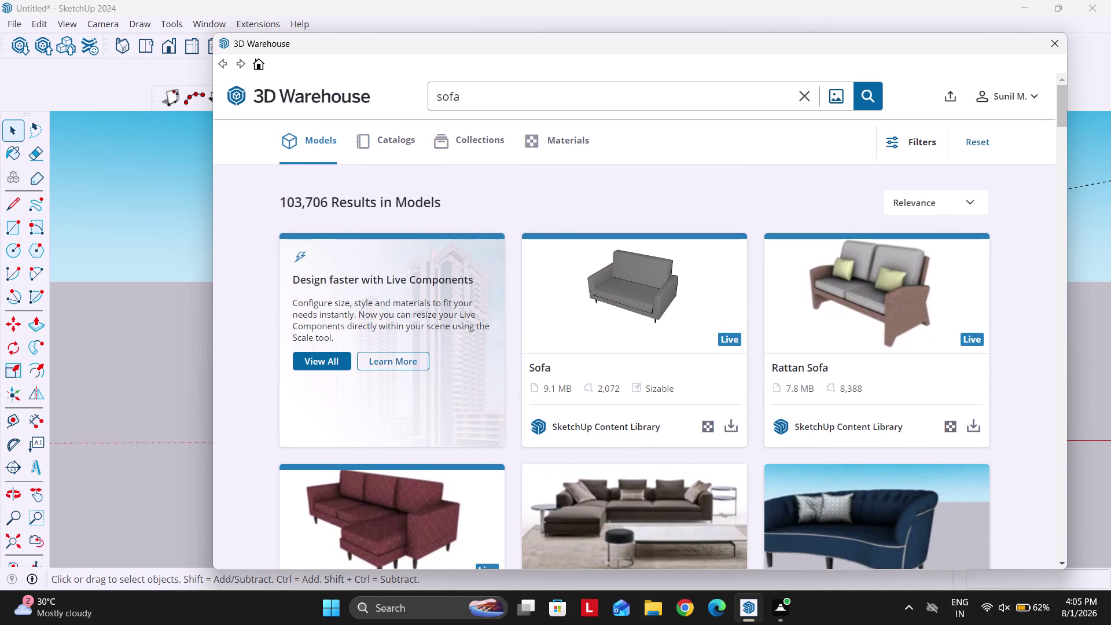
scroll(down, 3)
scroll(up, 3)
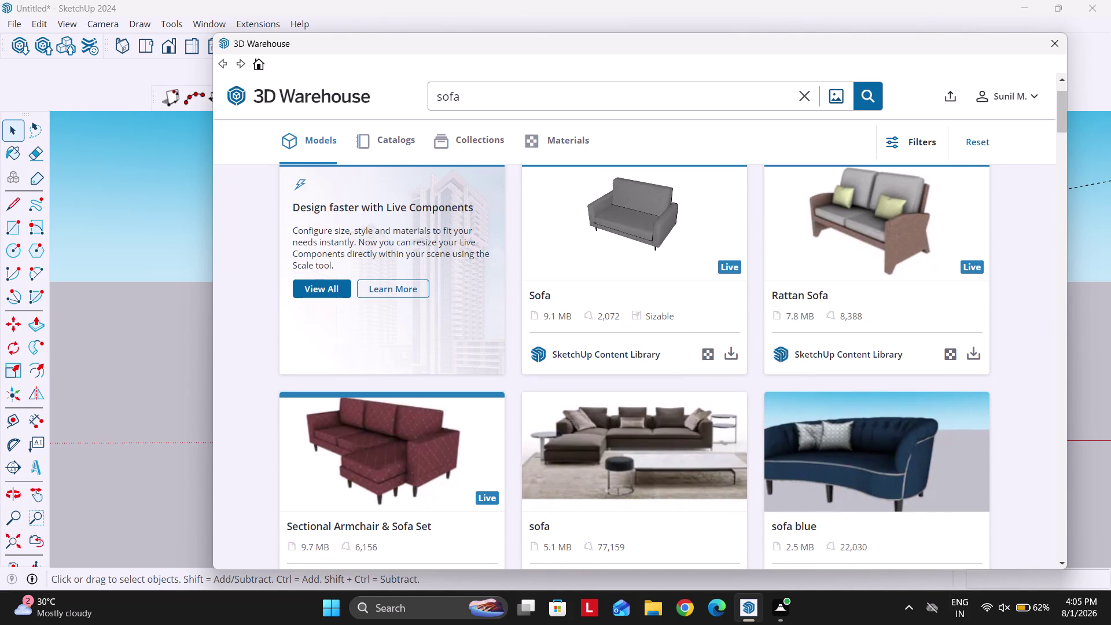
scroll(down, 3)
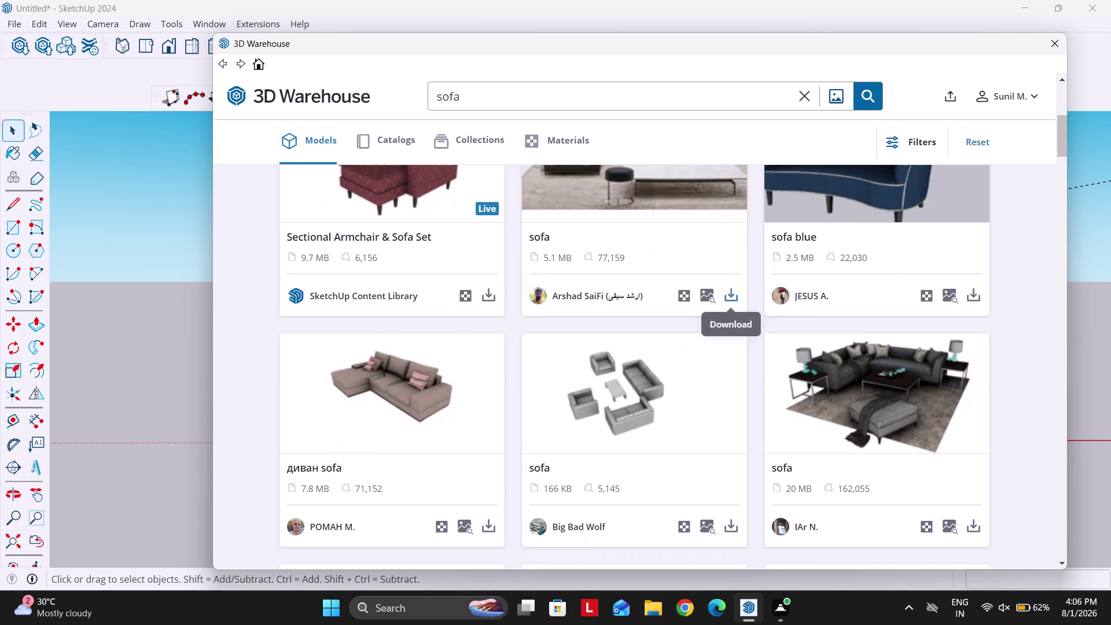
scroll(down, 3)
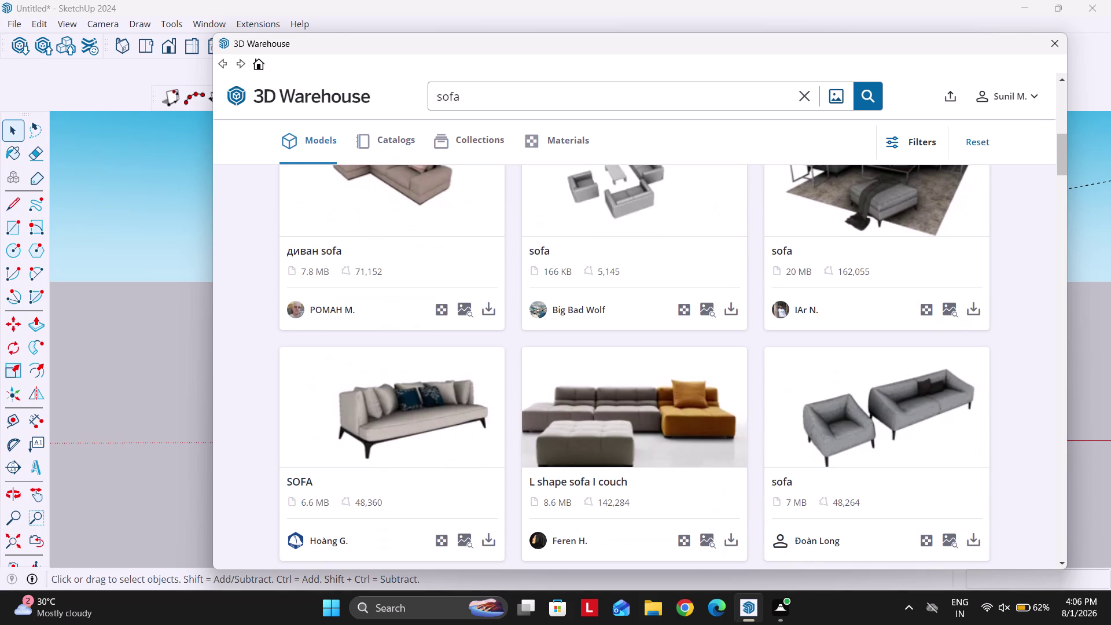
scroll(up, 3)
scroll(down, 3)
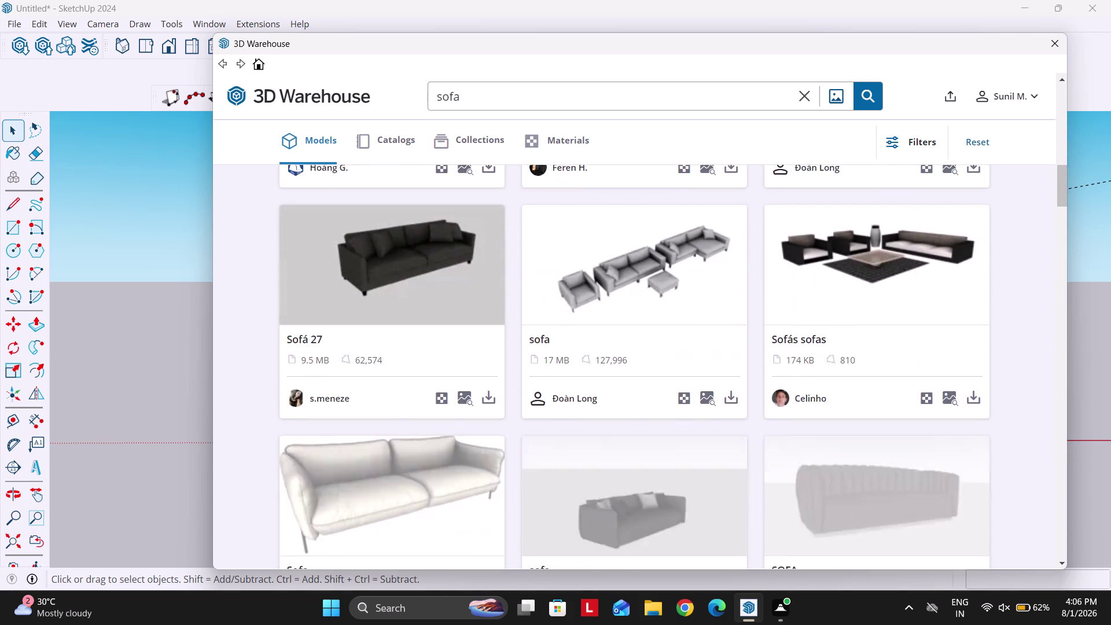
scroll(down, 3)
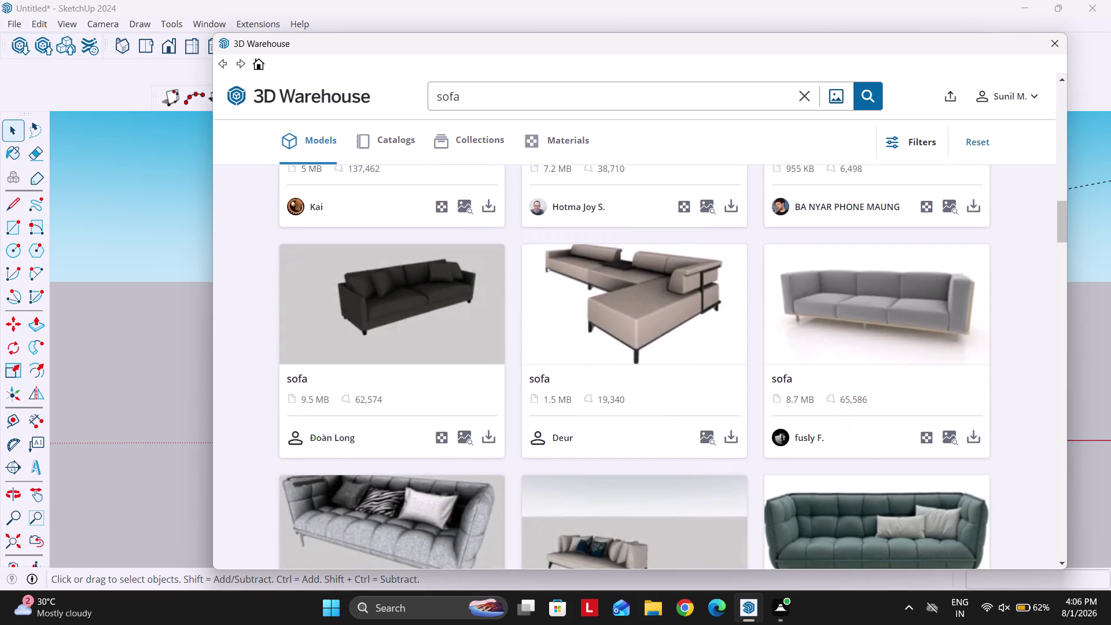
scroll(down, 3)
scroll(down, 3)
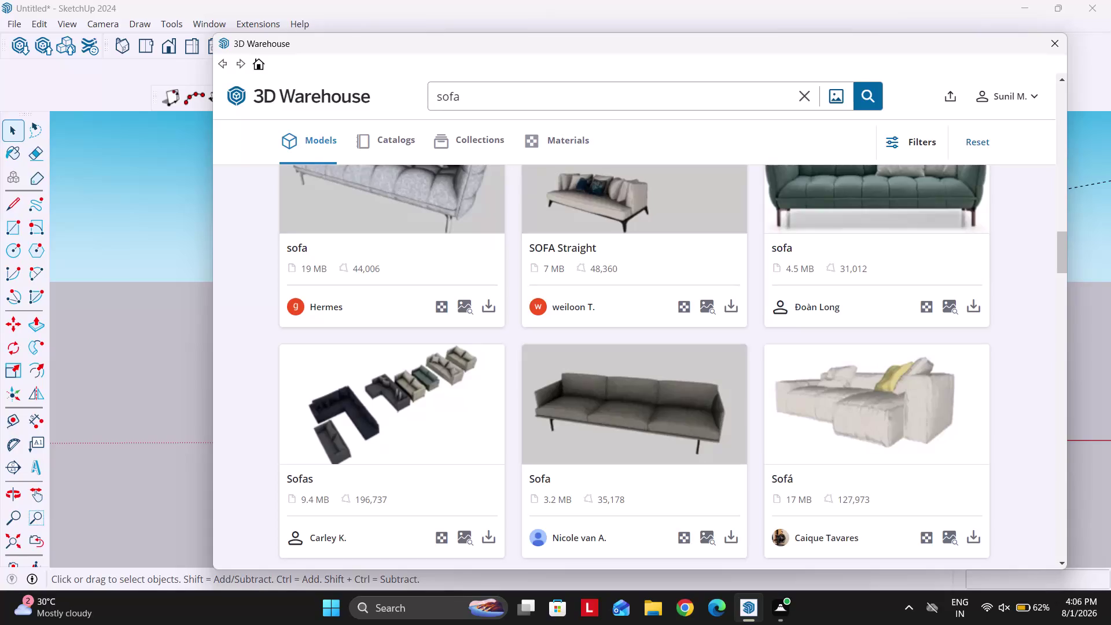
scroll(down, 3)
scroll(down, 3)
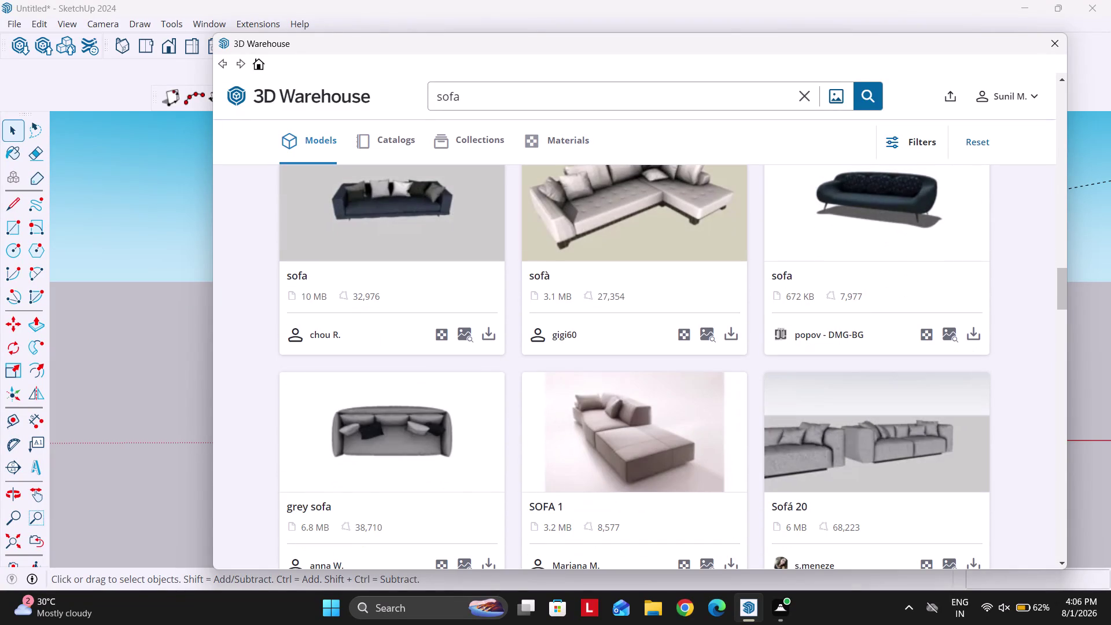
scroll(up, 3)
scroll(down, 3)
scroll(down, 3)
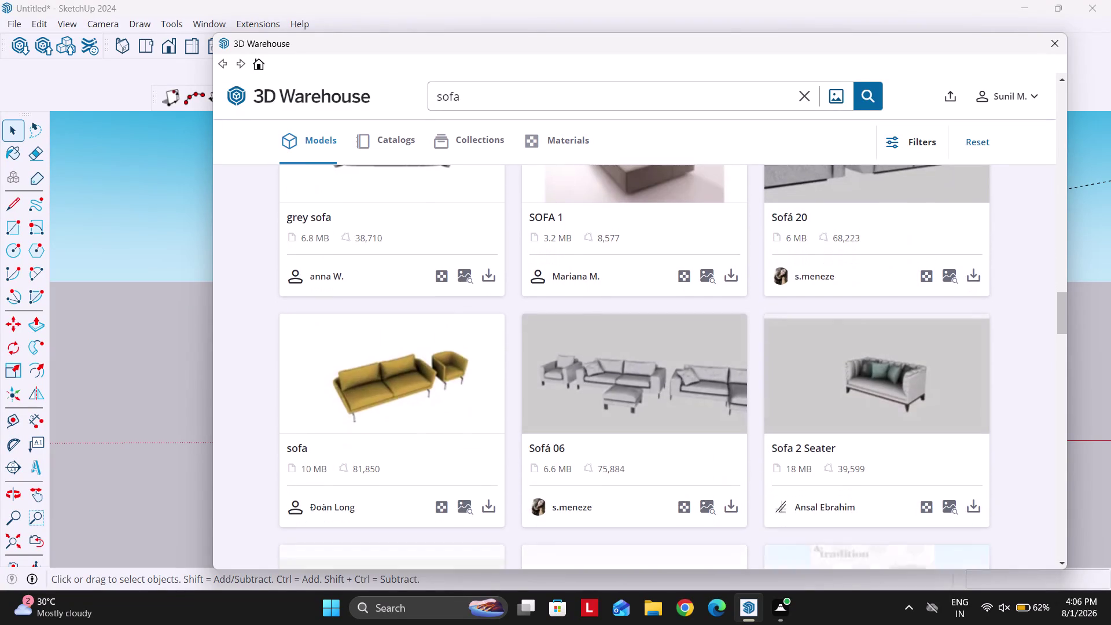
scroll(down, 3)
scroll(up, 3)
scroll(up, 3)
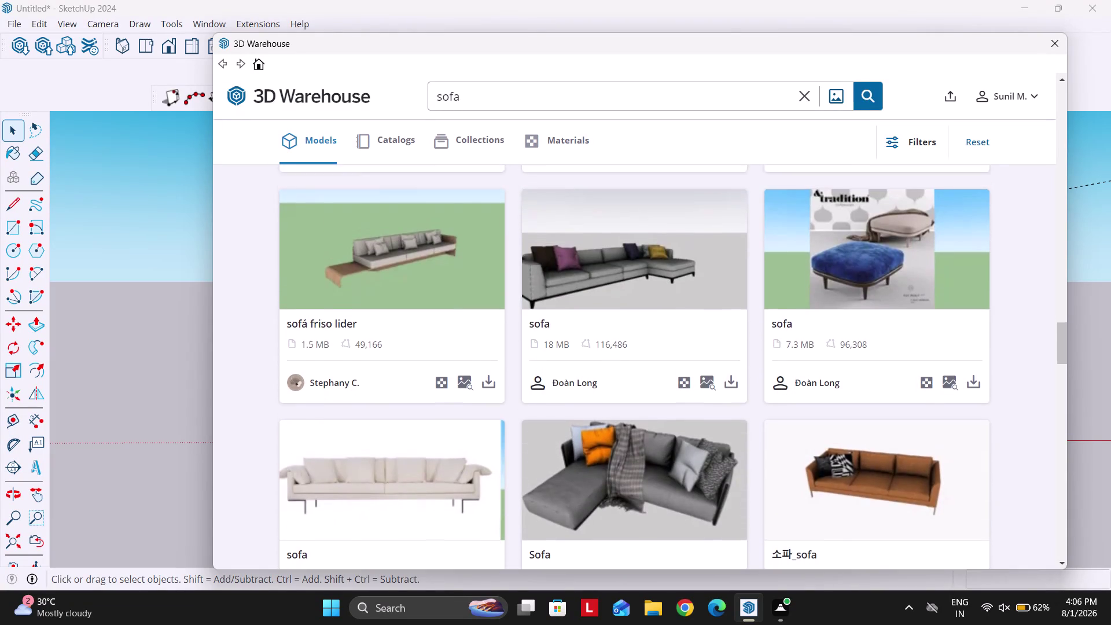
scroll(up, 3)
scroll(down, 3)
scroll(down, 3)
scroll(down, 3)
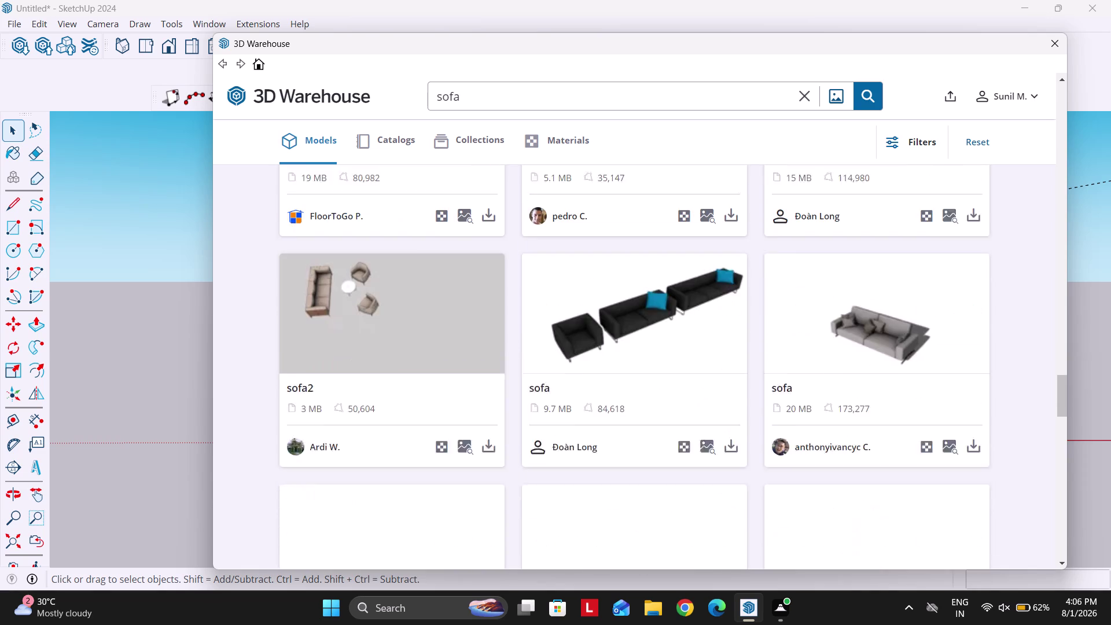
scroll(down, 3)
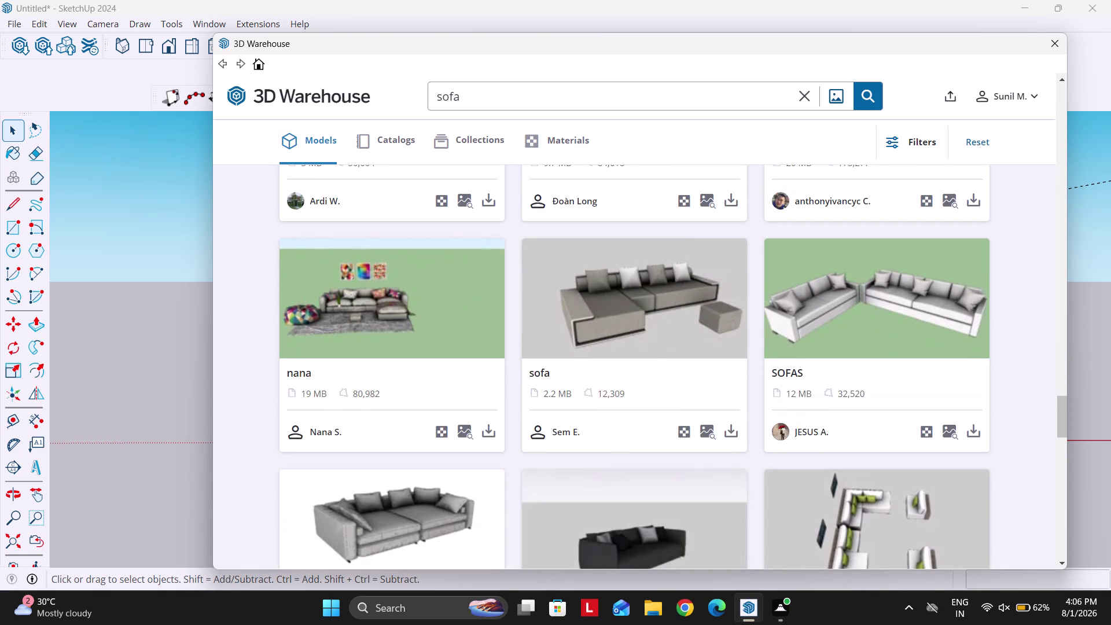
scroll(down, 3)
scroll(down, 3)
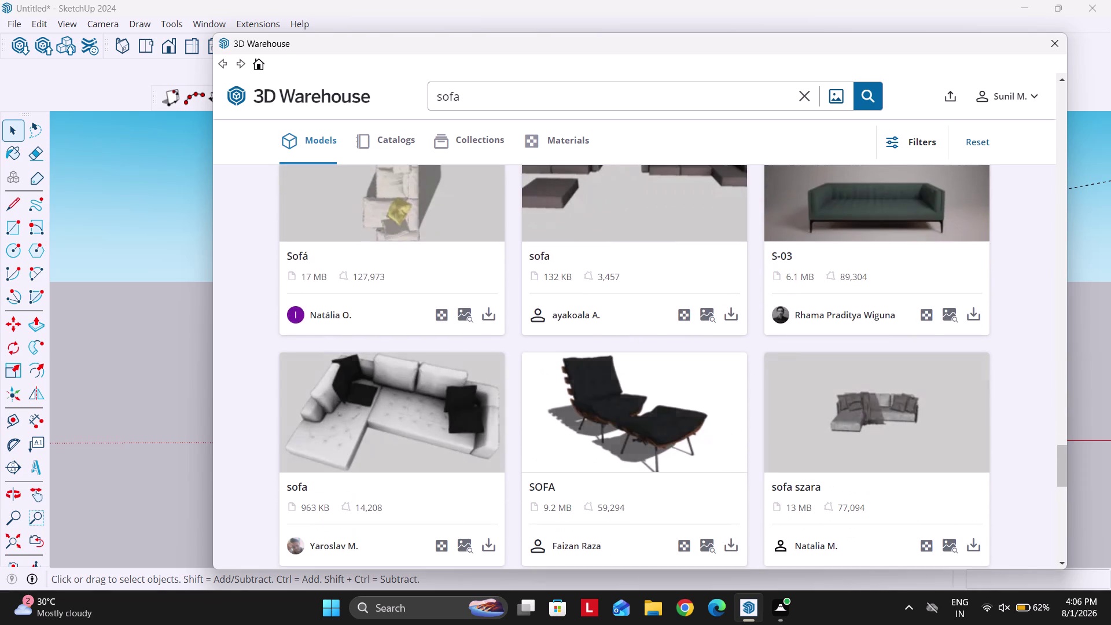
scroll(down, 3)
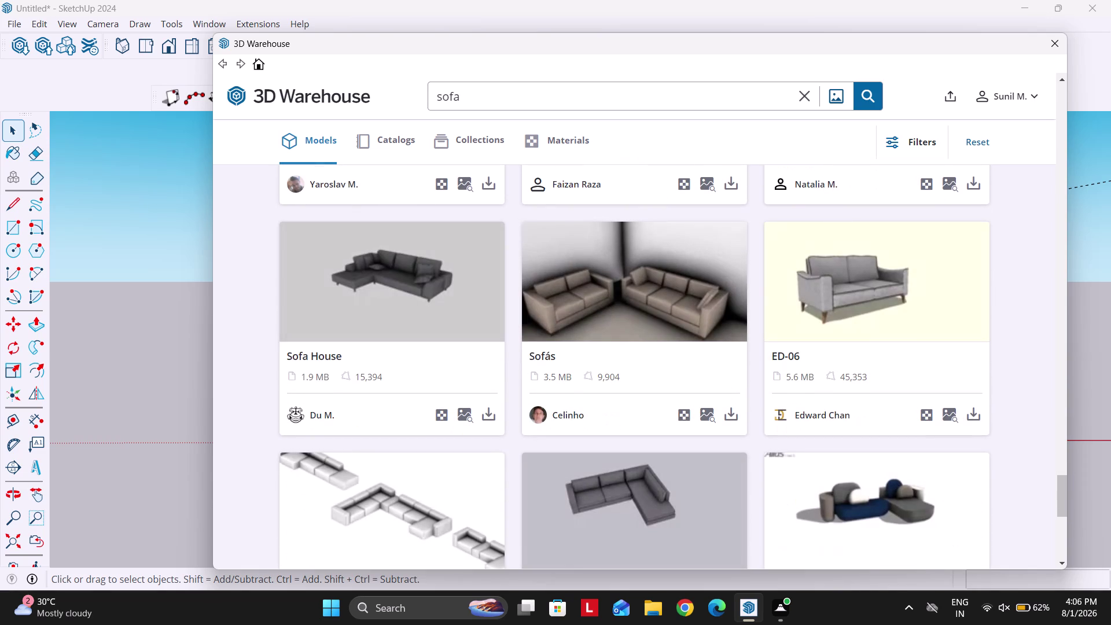
scroll(down, 3)
scroll(down, 3)
scroll(down, 3)
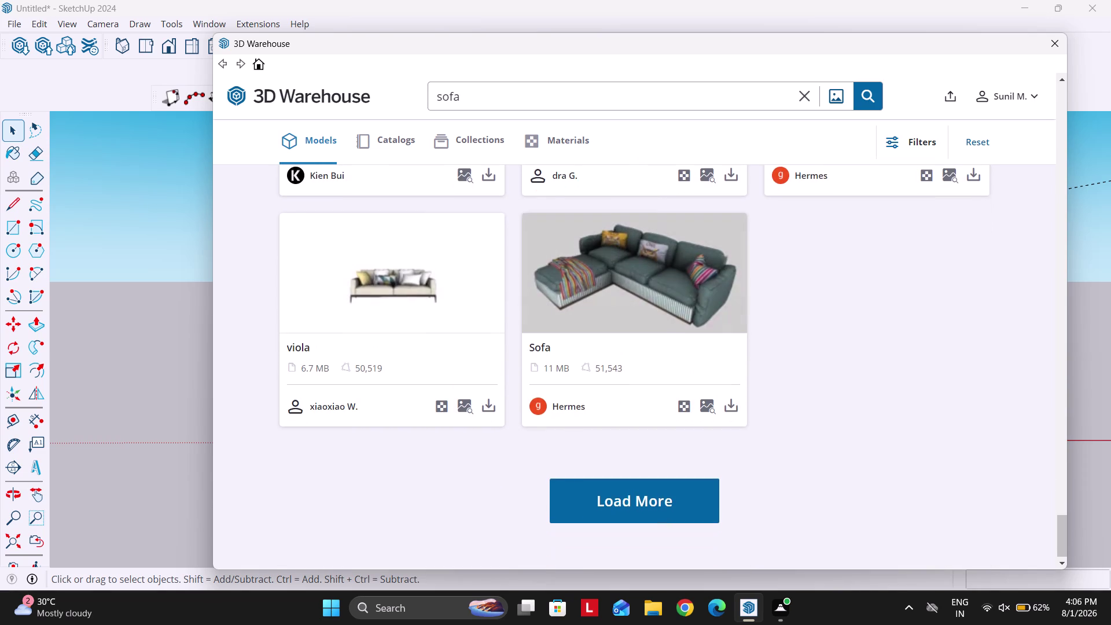
click(609, 486)
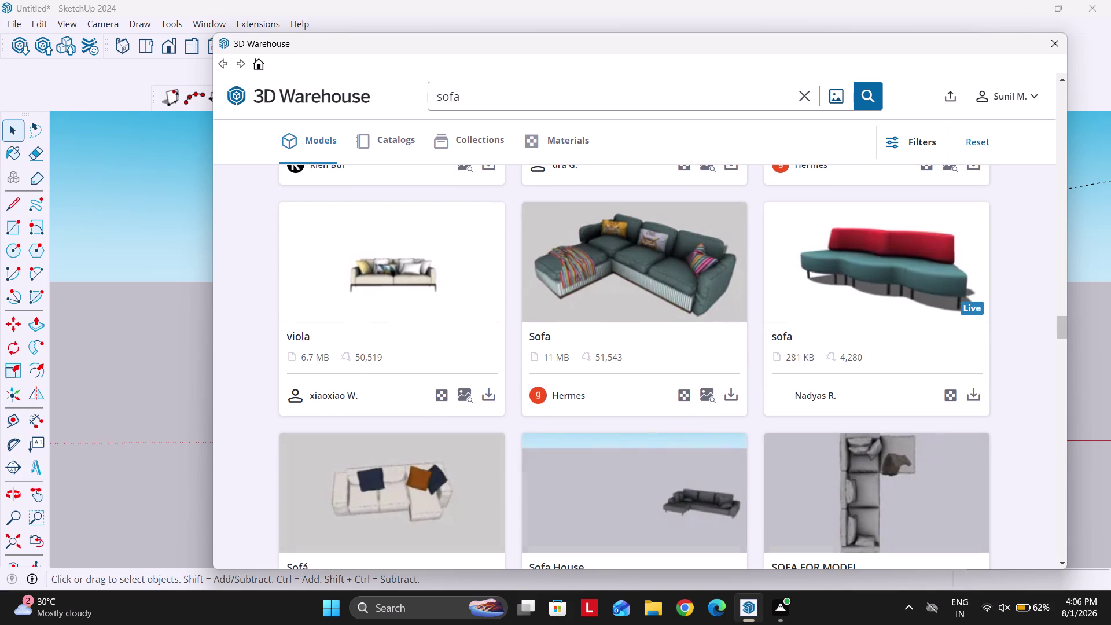
Scroll through the extended sofa results and load another batch.
scroll(down, 3)
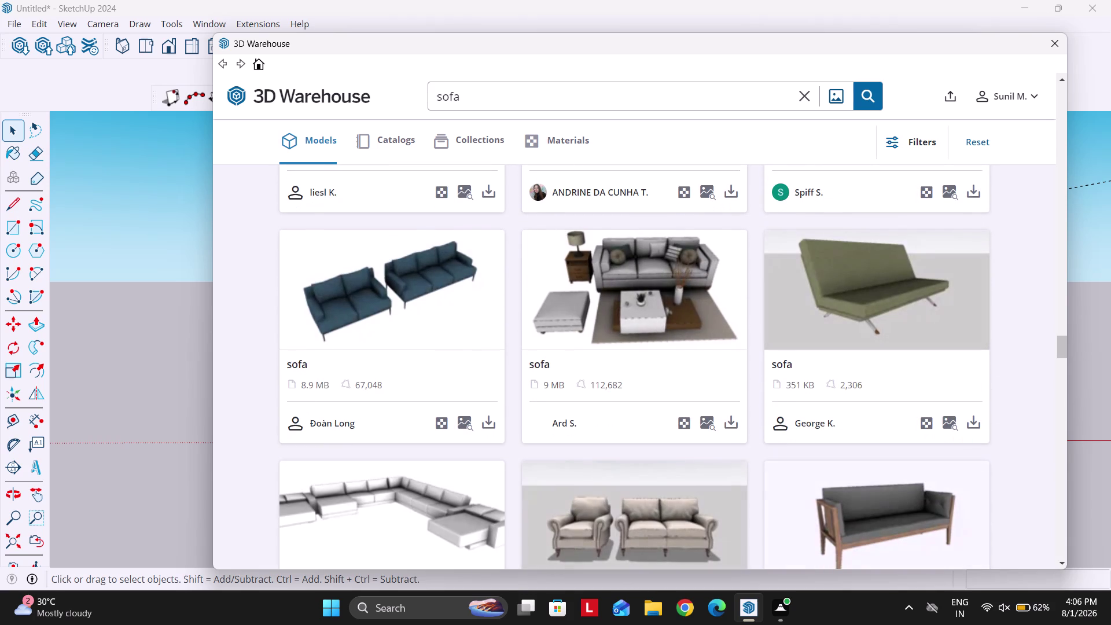
scroll(down, 3)
scroll(down, 3)
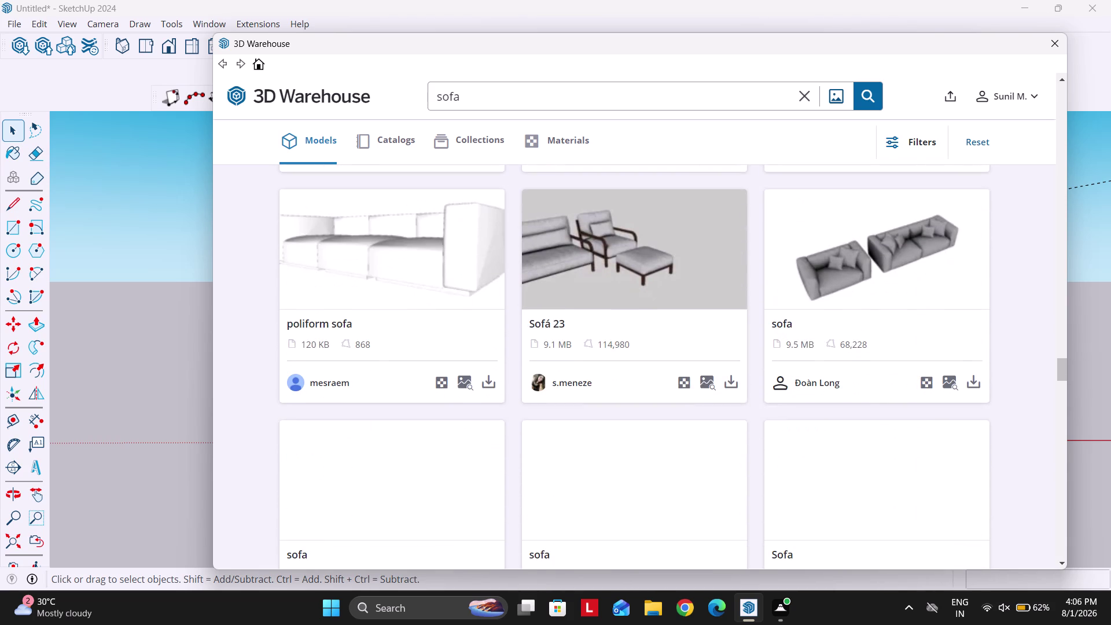
scroll(down, 3)
scroll(down, 3)
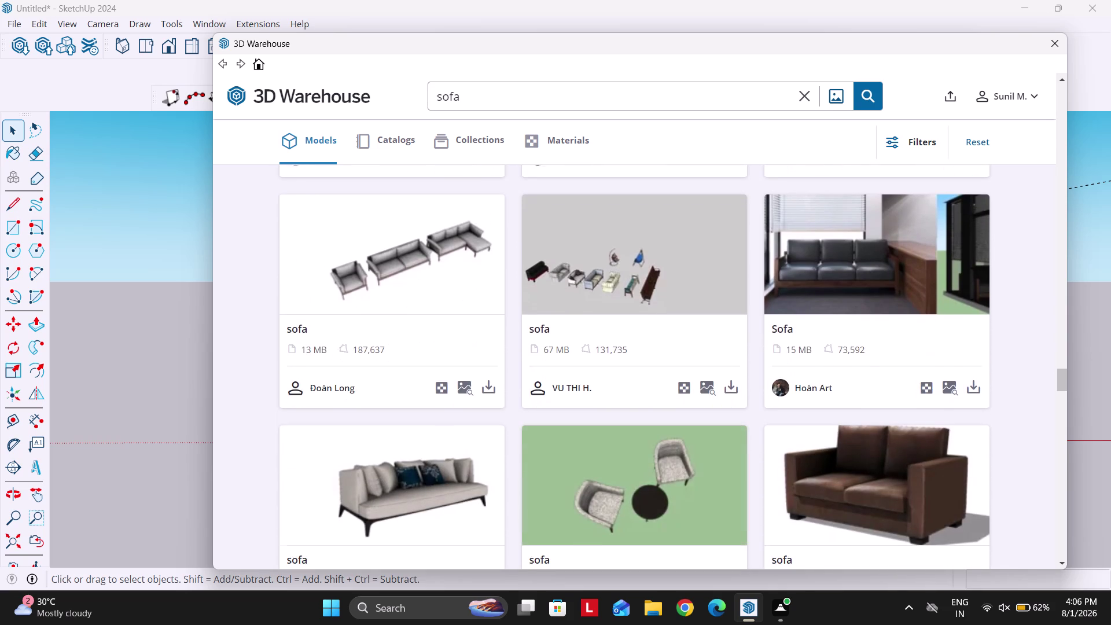
scroll(down, 3)
scroll(down, 3)
scroll(down, 3)
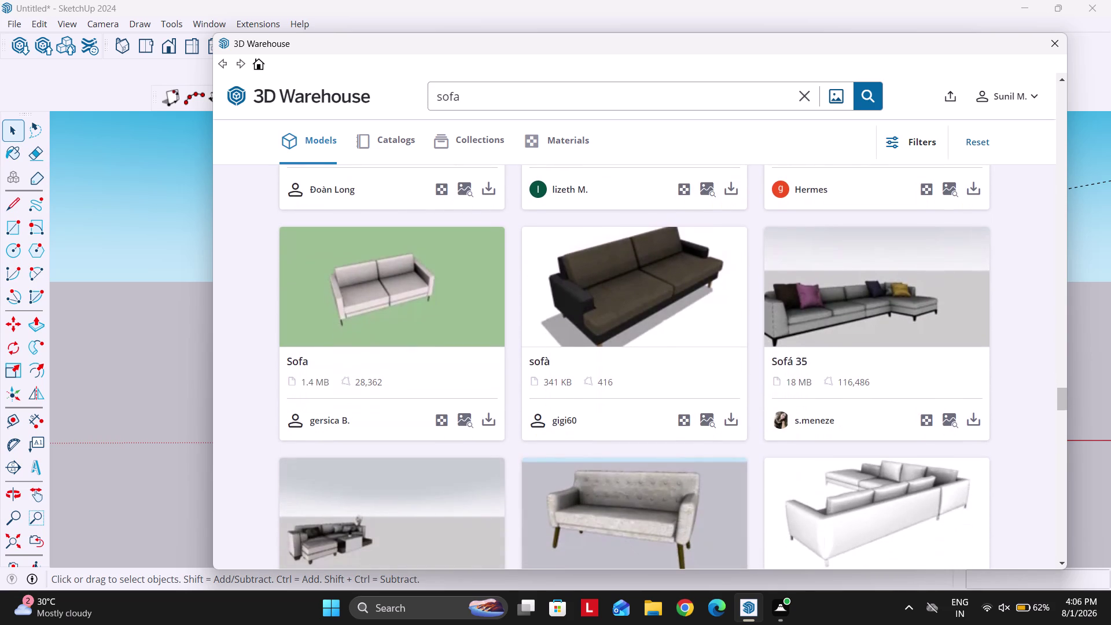
scroll(down, 3)
scroll(down, 3)
scroll(down, 3)
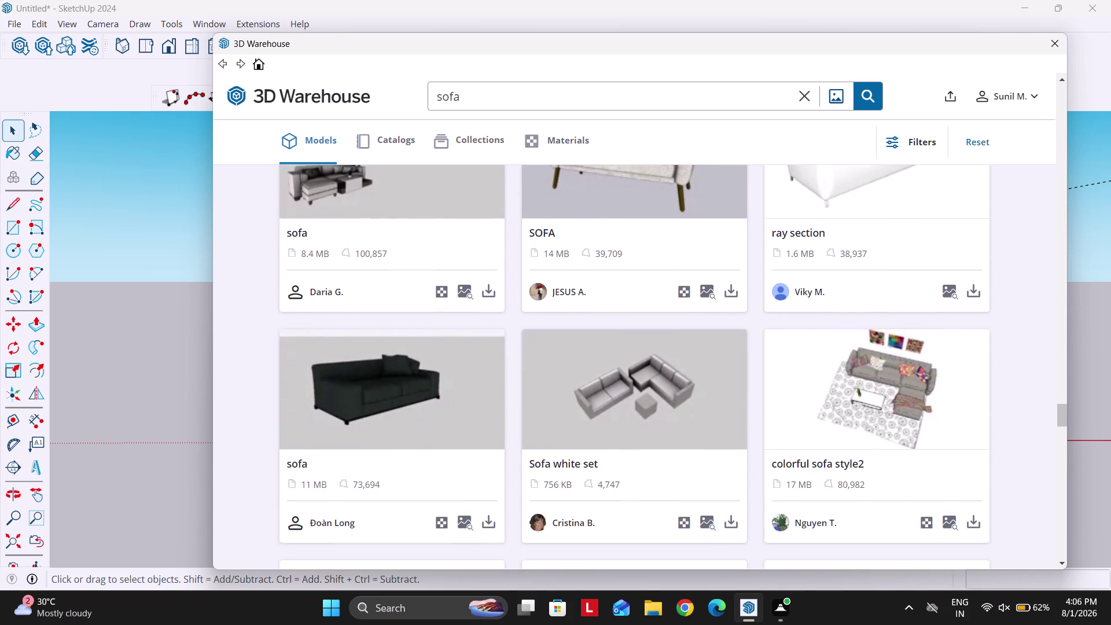
scroll(down, 3)
scroll(down, 3)
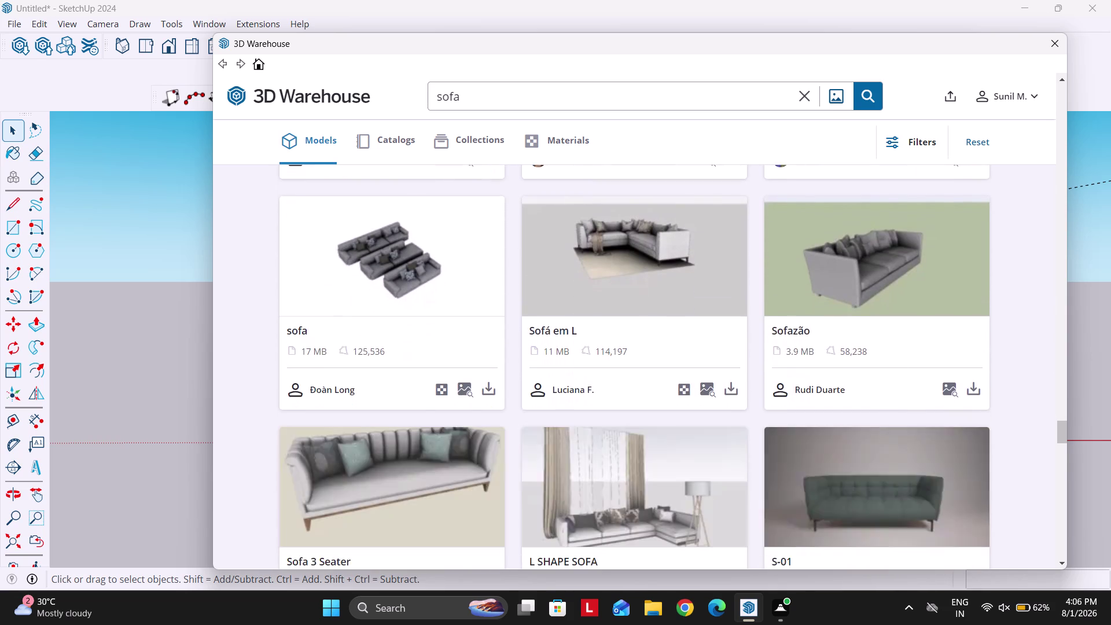
scroll(down, 3)
scroll(down, 3)
scroll(down, 3)
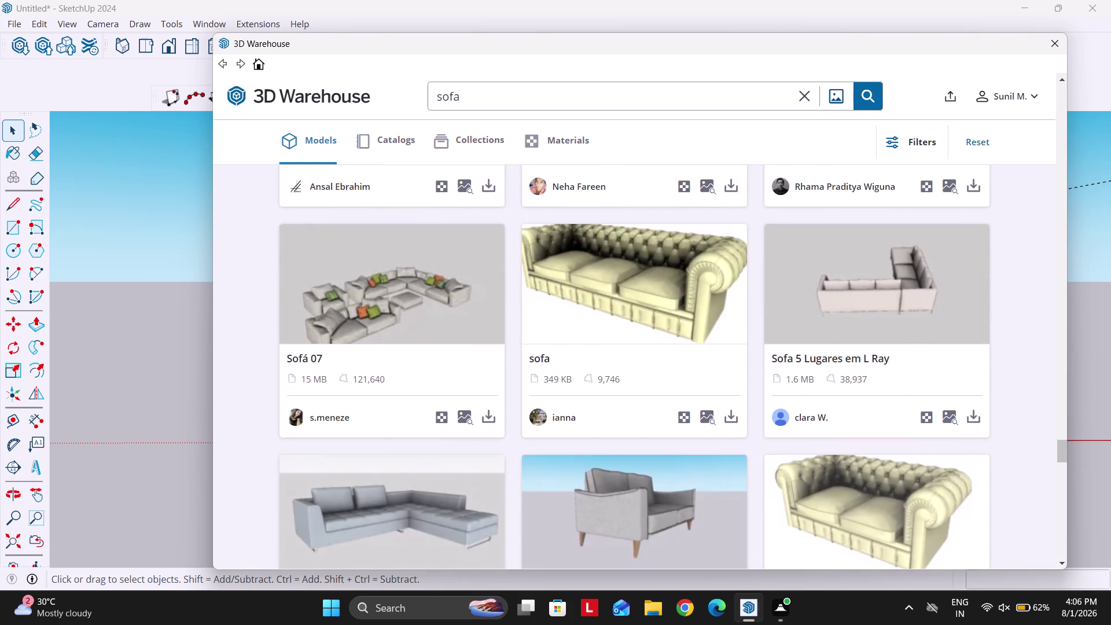
scroll(down, 3)
scroll(down, 3)
scroll(down, 3)
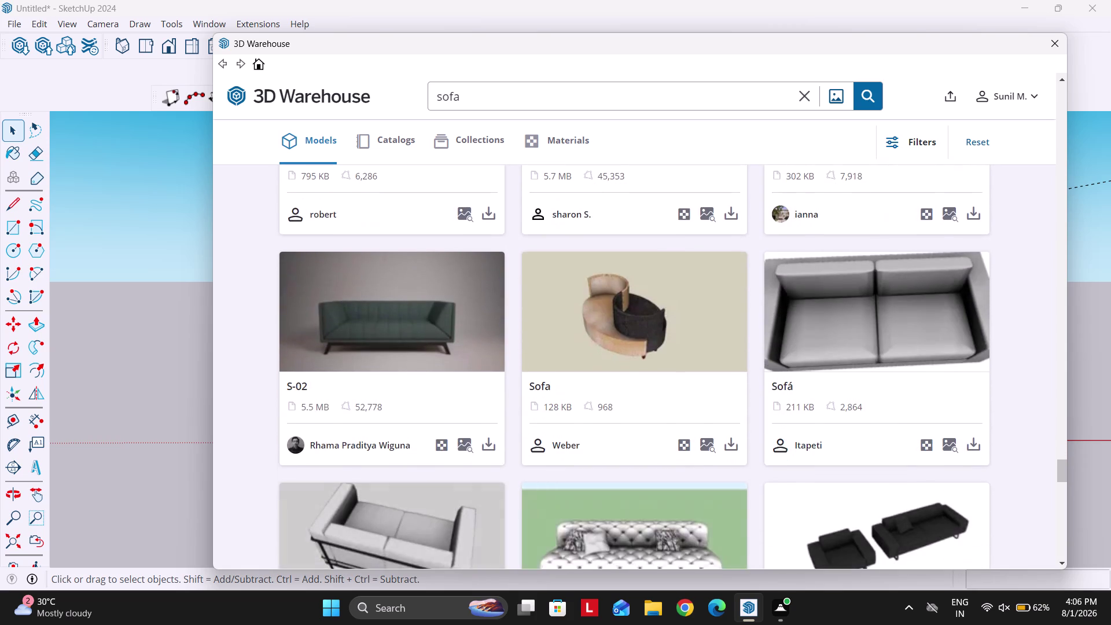
scroll(down, 3)
scroll(down, 3)
scroll(down, 3)
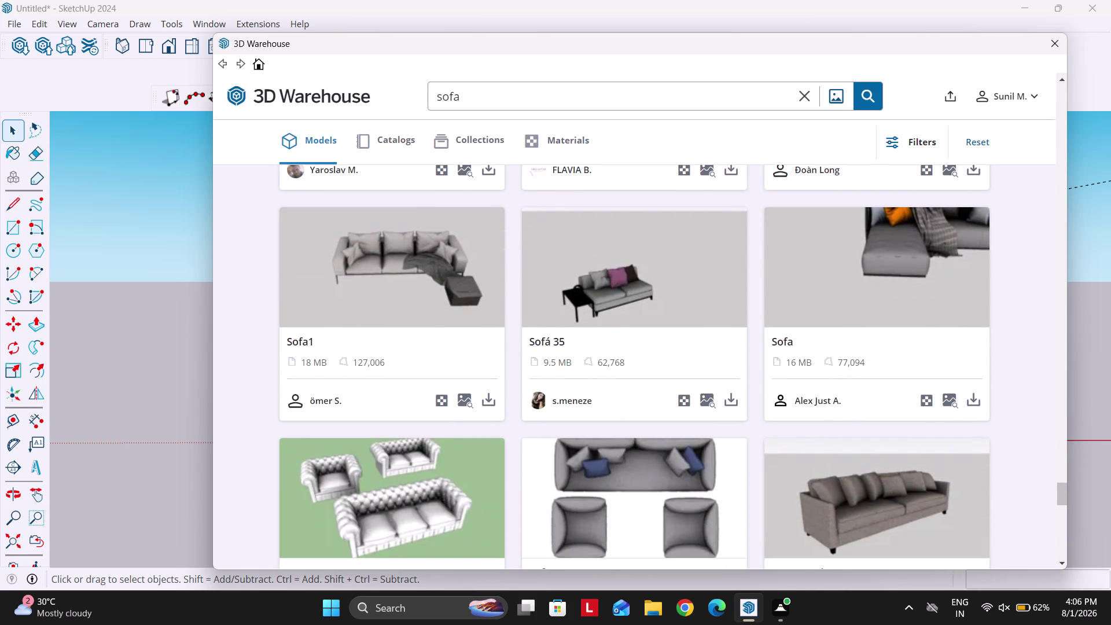
scroll(down, 3)
scroll(down, 3)
scroll(down, 3)
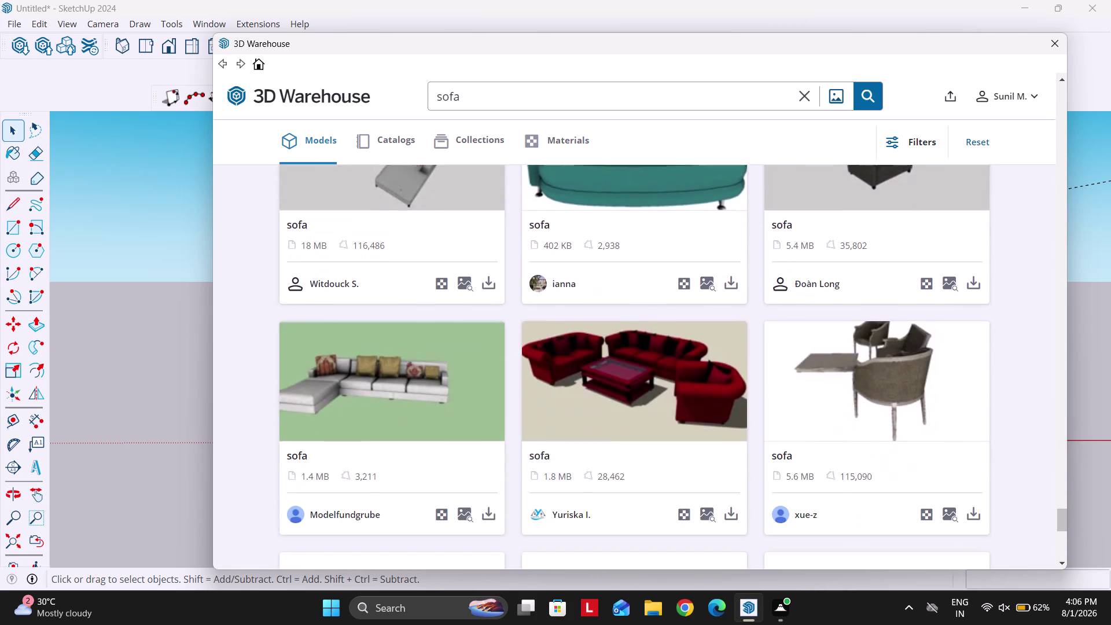
scroll(down, 3)
scroll(down, 3)
scroll(down, 3)
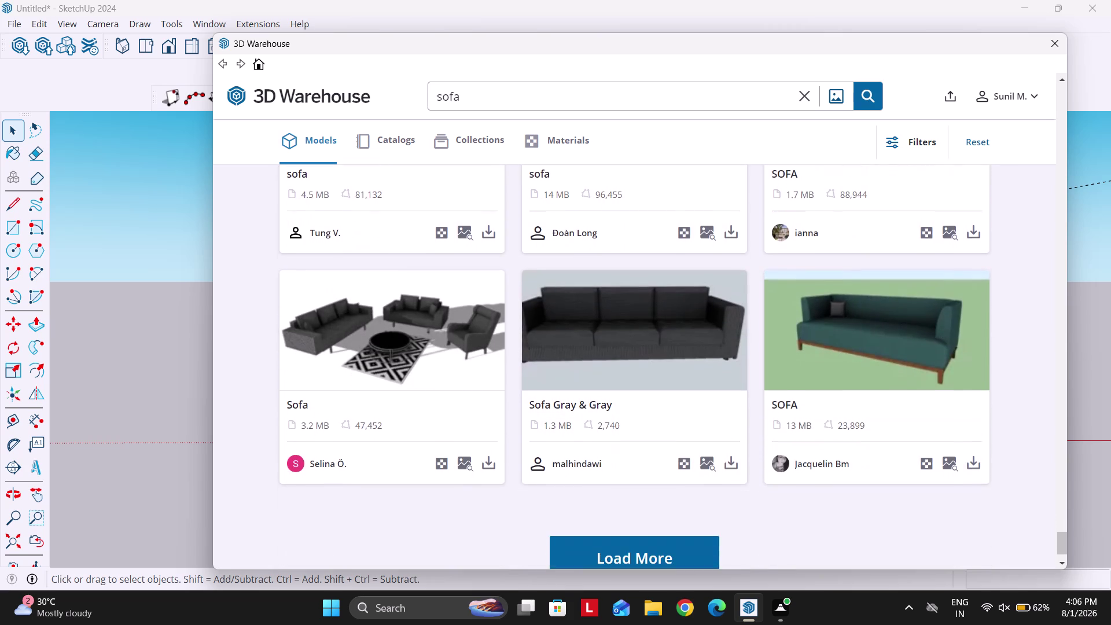
scroll(down, 3)
click(609, 489)
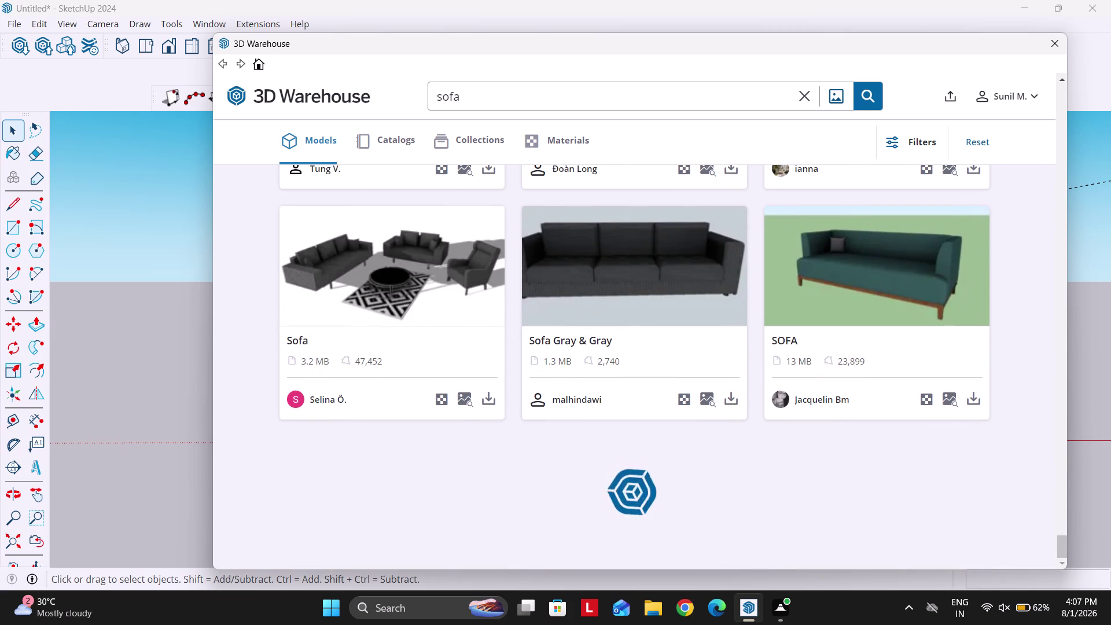
Return to the top of the results and highlight the 'sofa' search term.
scroll(up, 3)
scroll(up, 3)
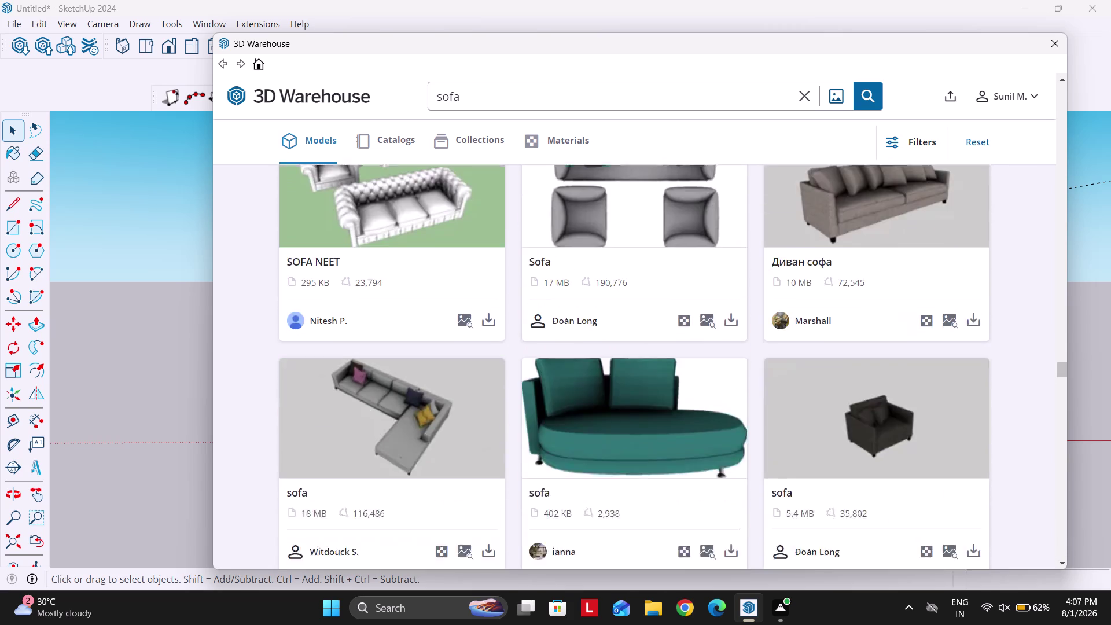
scroll(up, 3)
scroll(up, 3)
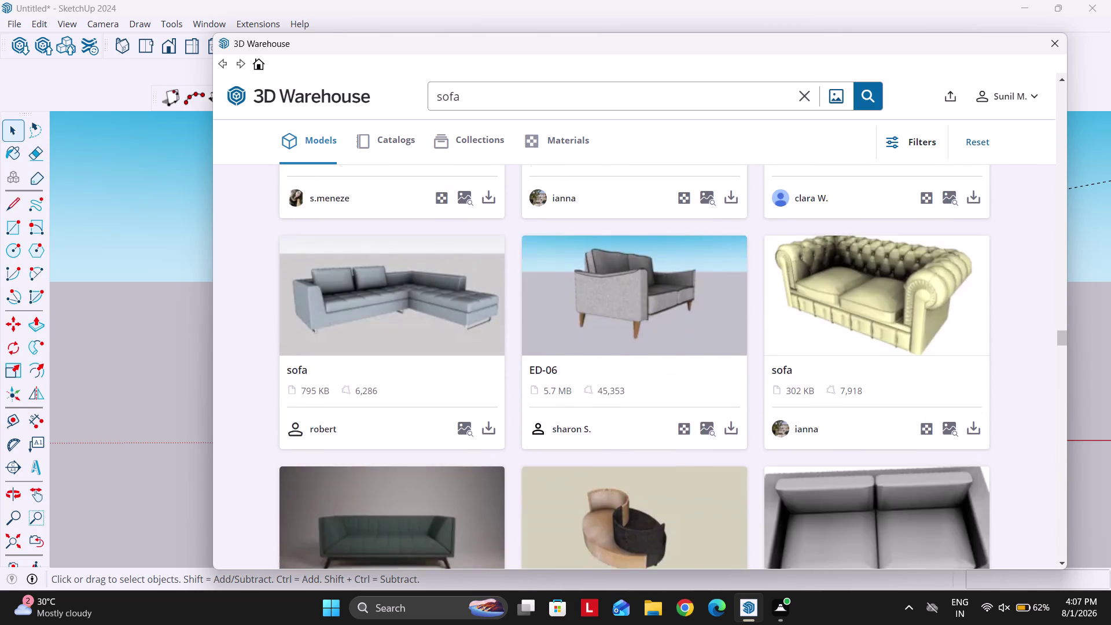
scroll(up, 3)
scroll(down, 3)
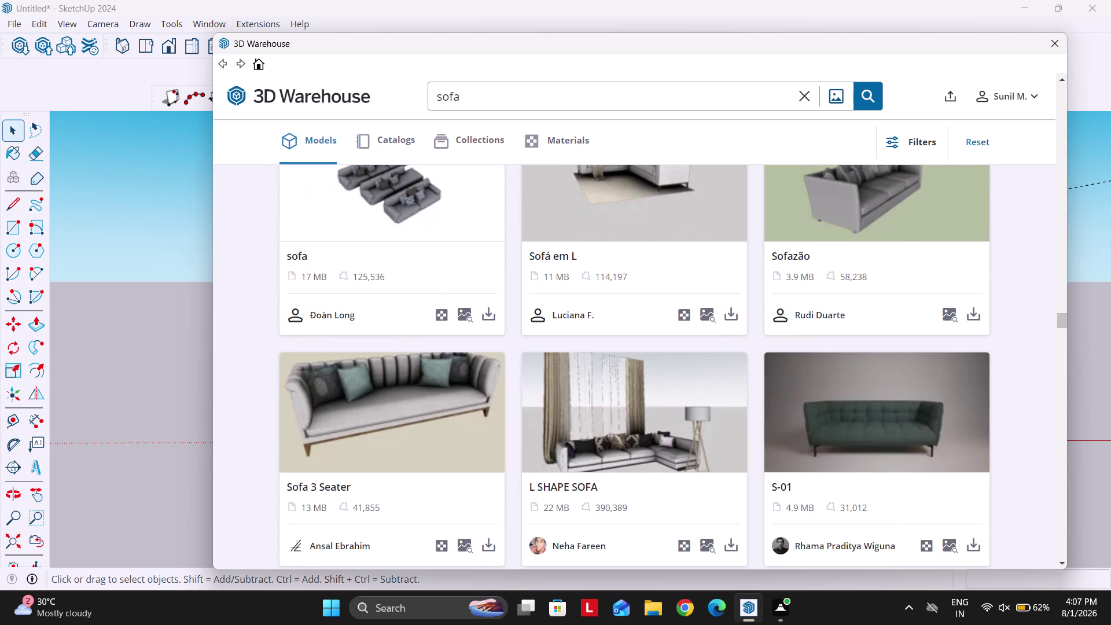
scroll(up, 3)
scroll(up, 3)
scroll(up, 3)
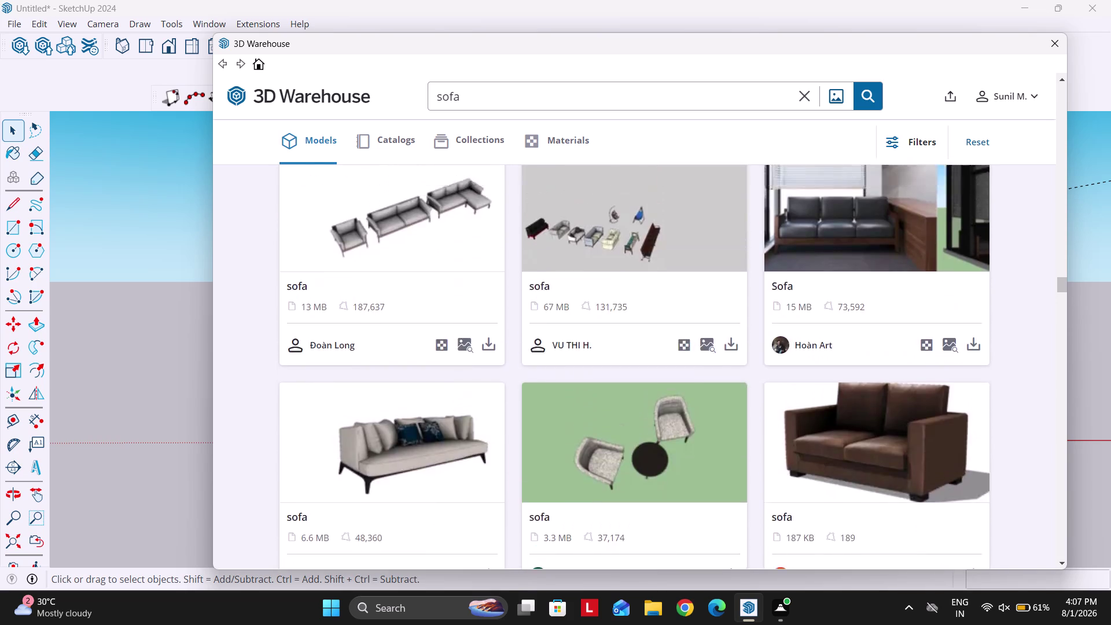
scroll(up, 3)
scroll(up, 3)
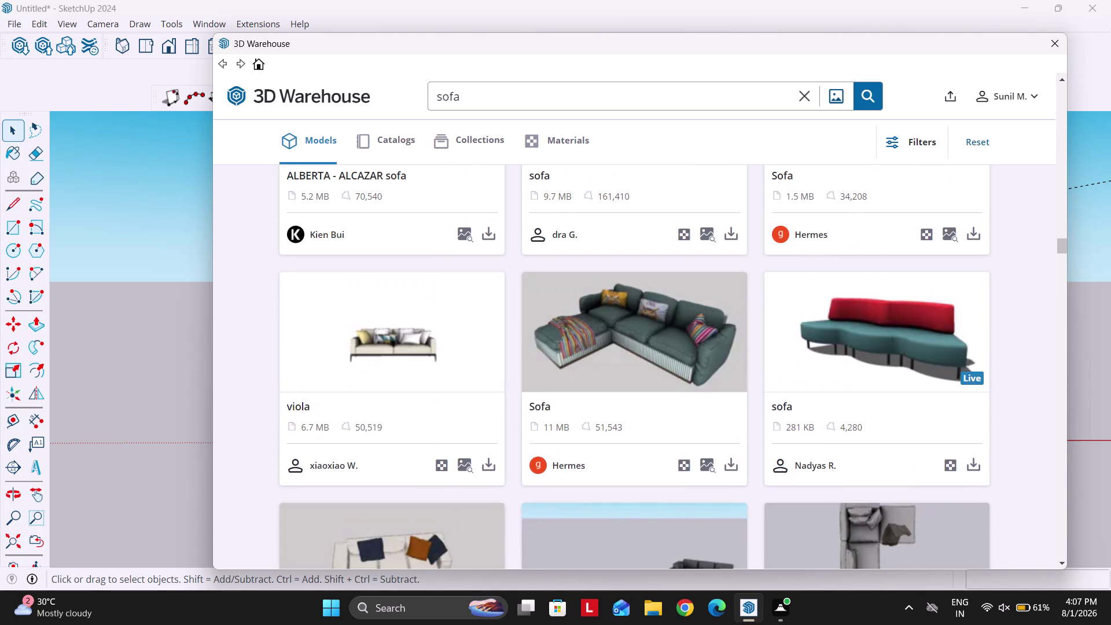
scroll(down, 3)
scroll(up, 3)
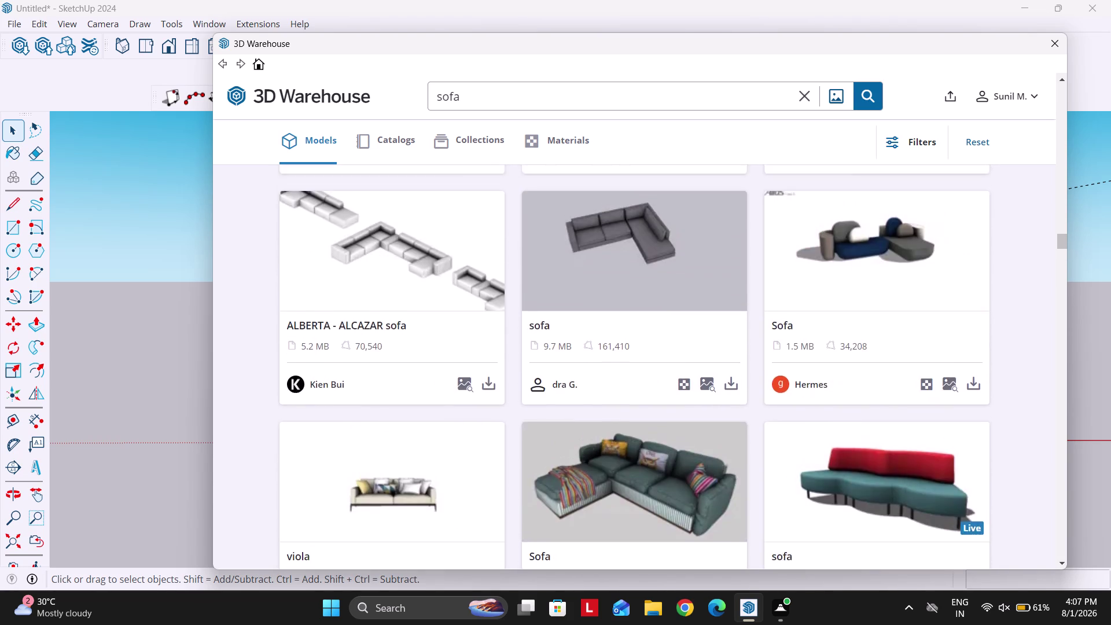
scroll(up, 3)
drag(471, 99, 374, 88)
Search 3D Warehouse for 'tables' and download the round side table into the model.
text(t)
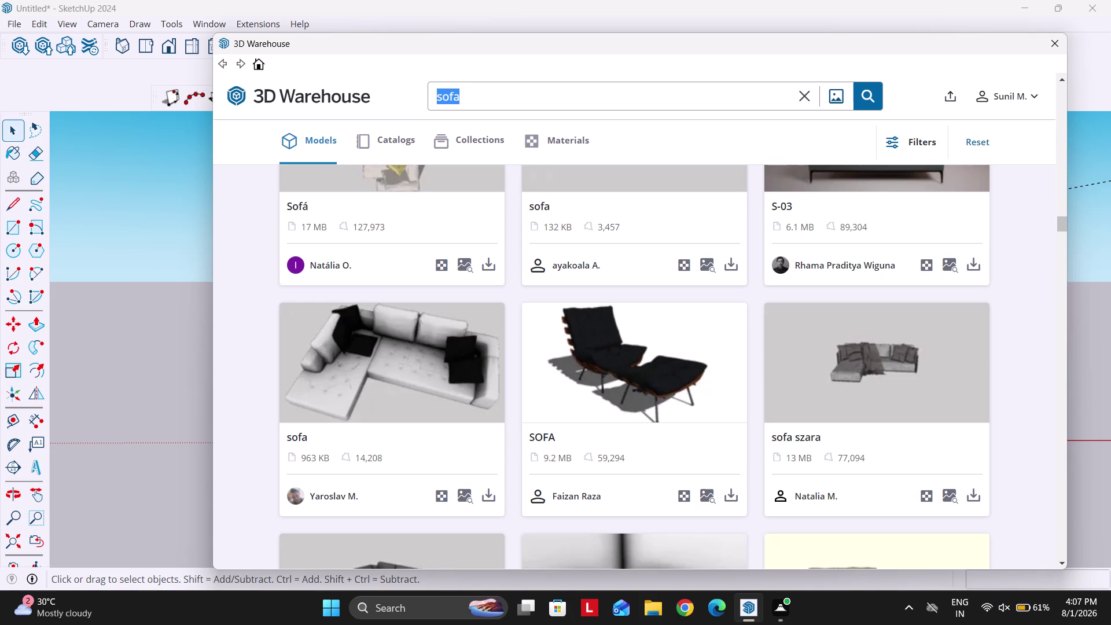
text(ables)
key(Return)
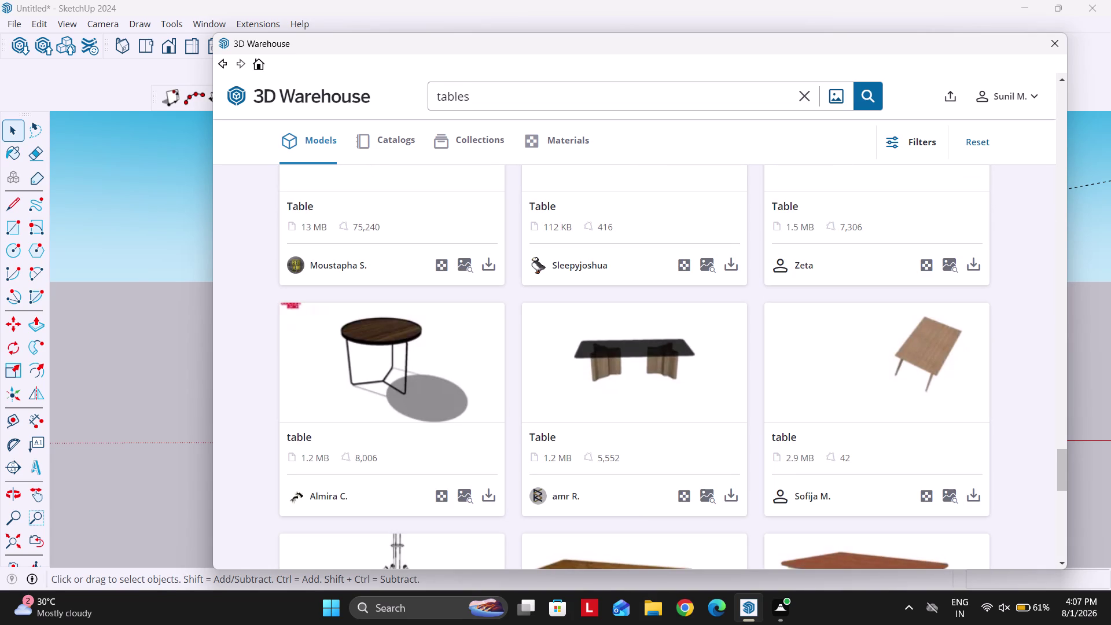
click(487, 500)
click(578, 327)
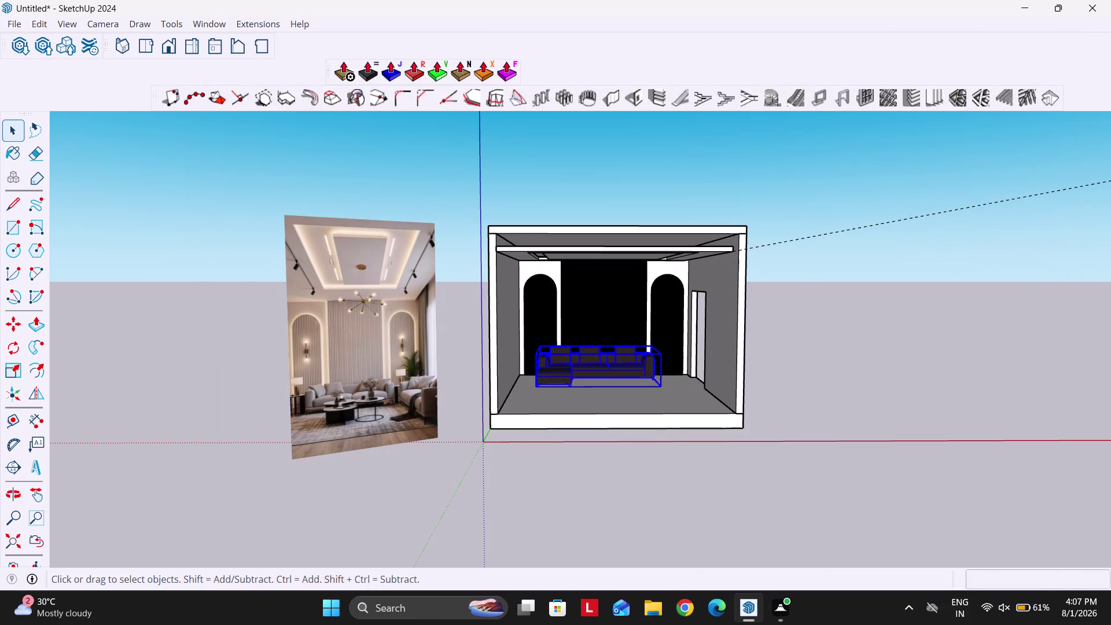
Set the imported round side table down in front of the sectional sofa.
middle_drag(579, 381, 539, 437)
scroll(up, 3)
click(653, 389)
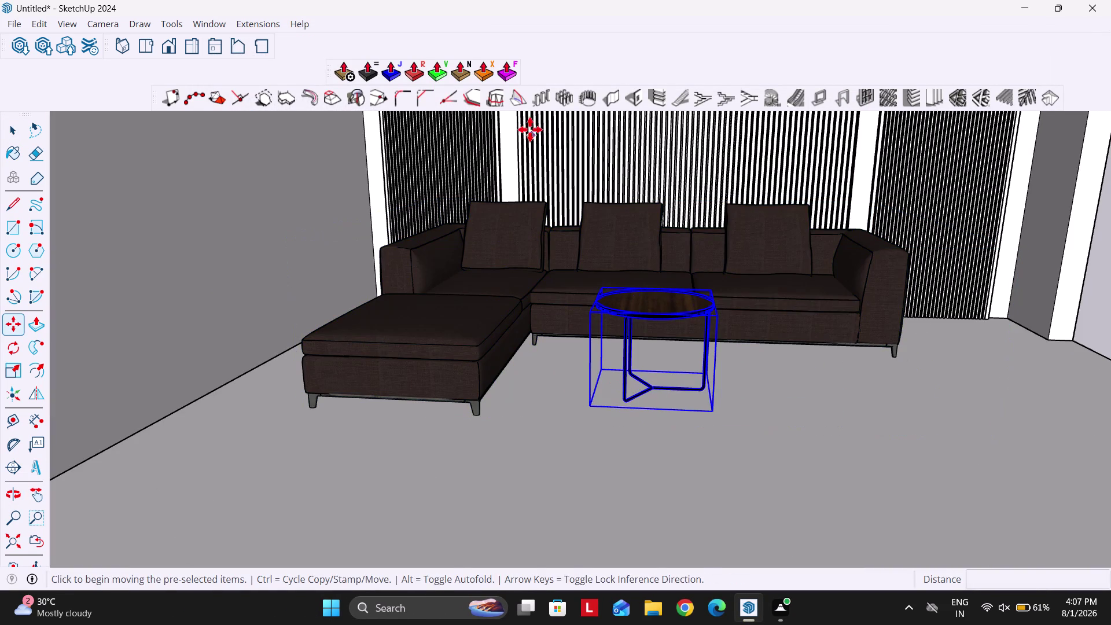
click(18, 51)
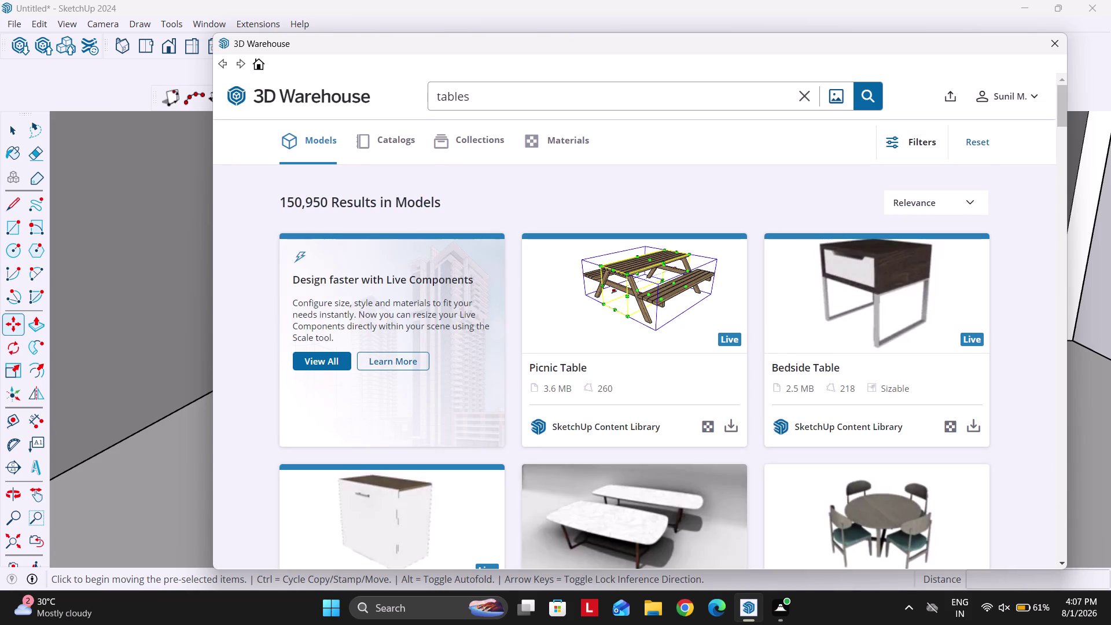
Browse the 'tables' results and try another download, triggering the daily download limit notice.
scroll(down, 3)
scroll(down, 3)
scroll(down, 3)
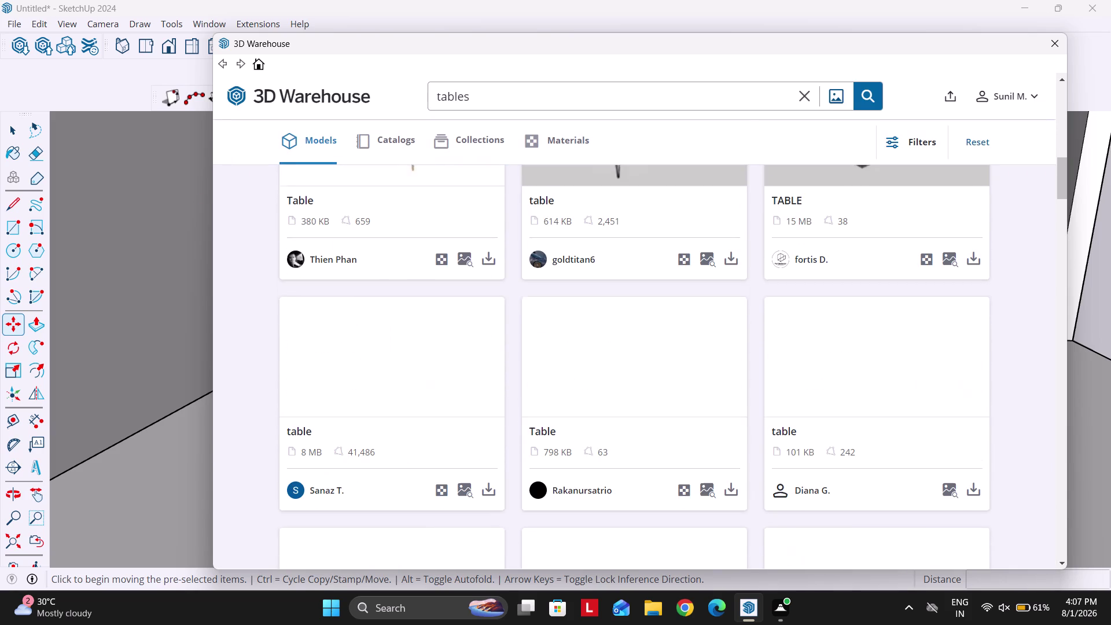
scroll(down, 3)
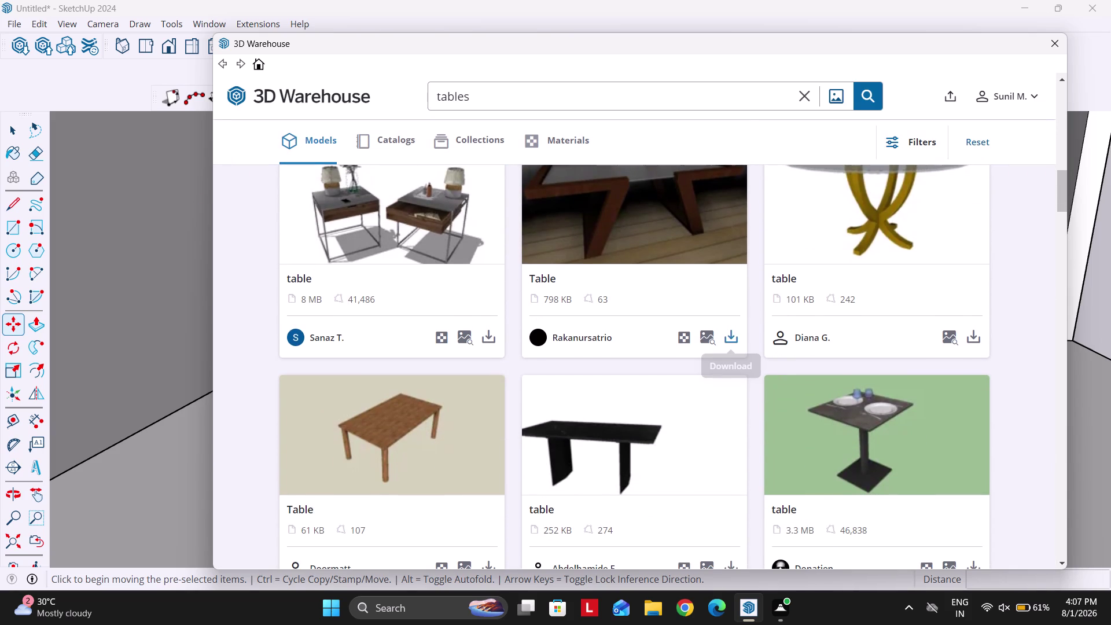
scroll(up, 3)
scroll(down, 3)
scroll(down, 3)
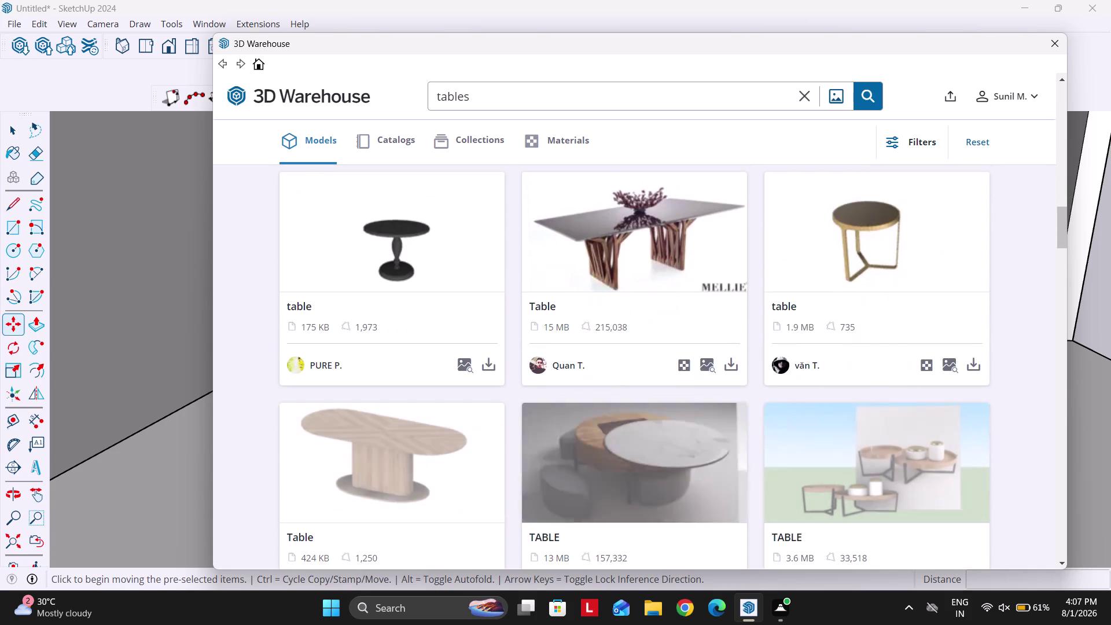
scroll(down, 3)
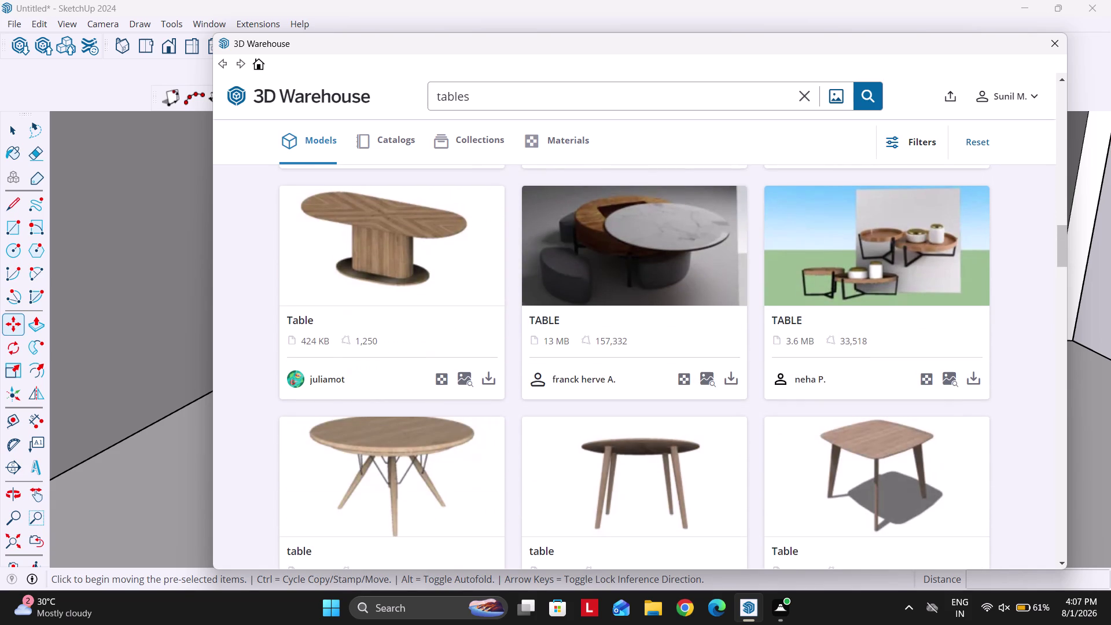
click(735, 380)
scroll(down, 3)
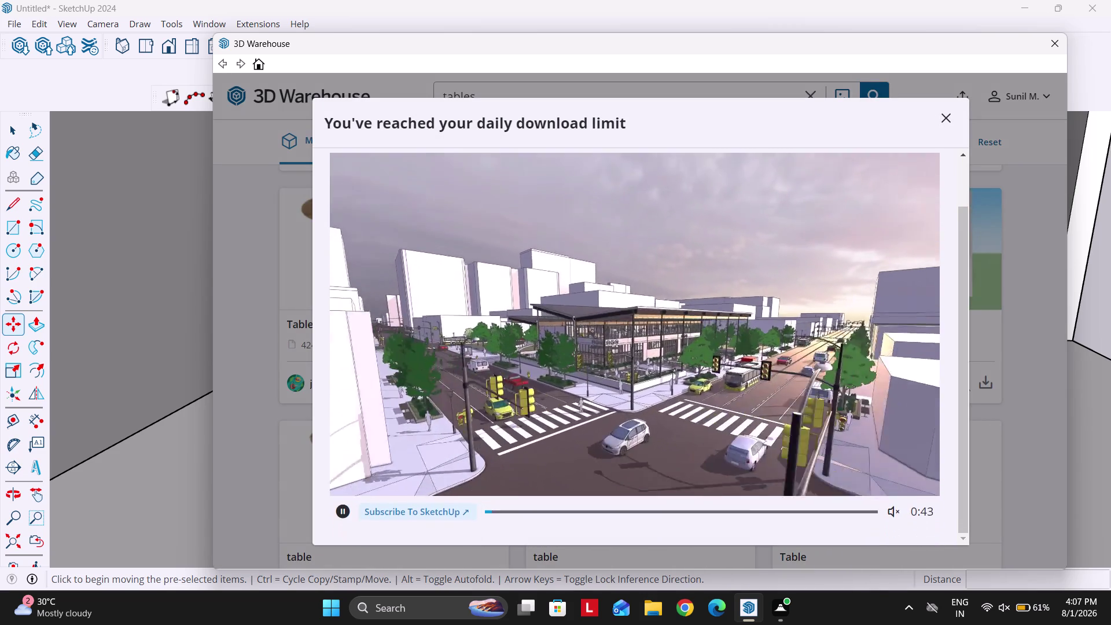